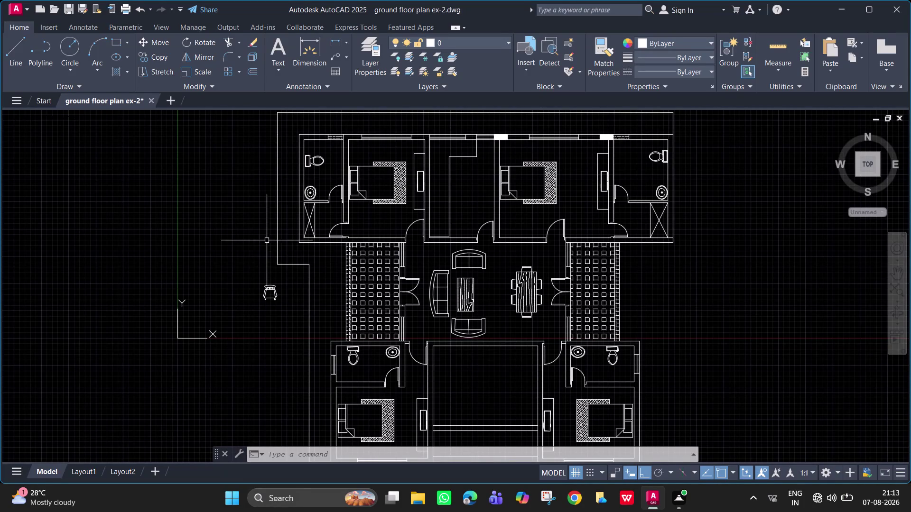
Extend the outer outline 1000 units right from its top-right corner, then down beside the bathroom.
middle_drag(595, 243, 440, 313)
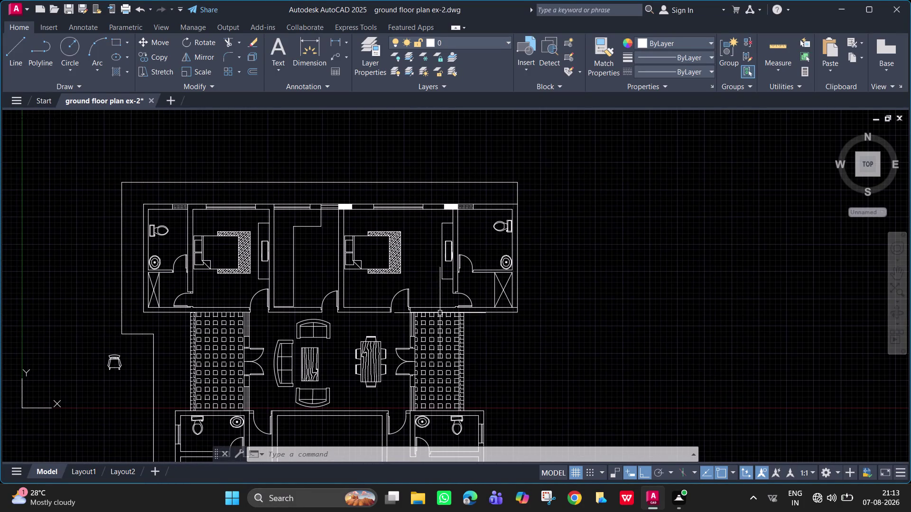
text(l)
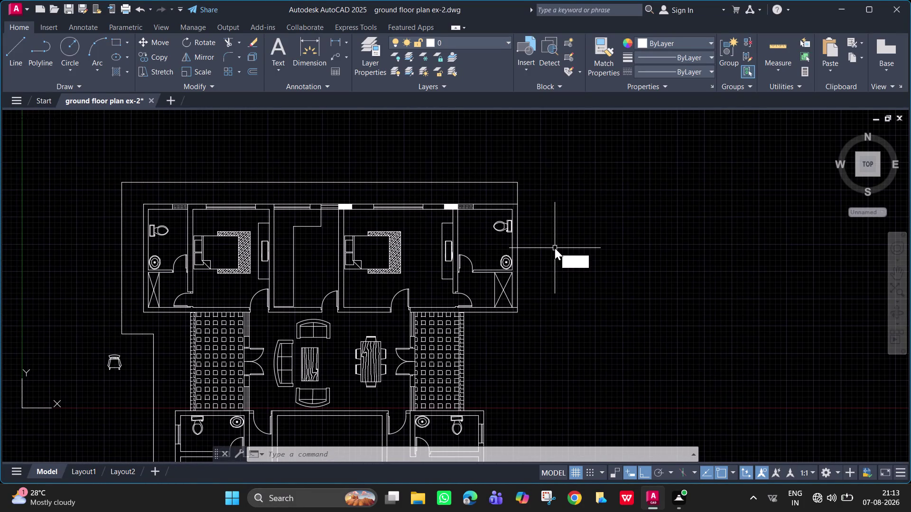
key(space)
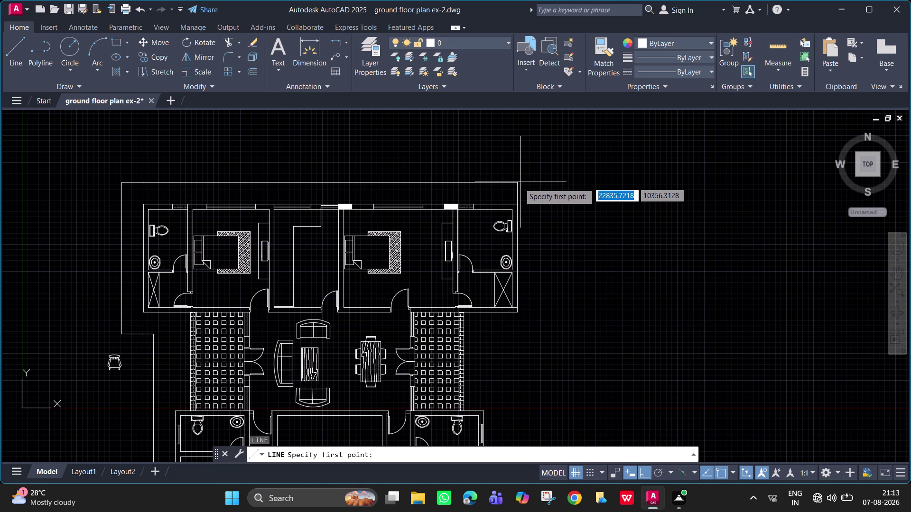
click(517, 183)
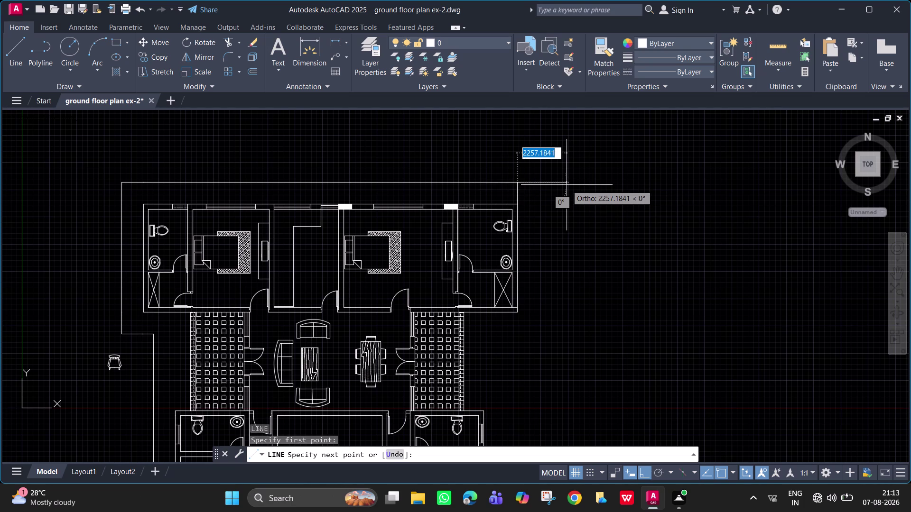
text(1000)
key(Return)
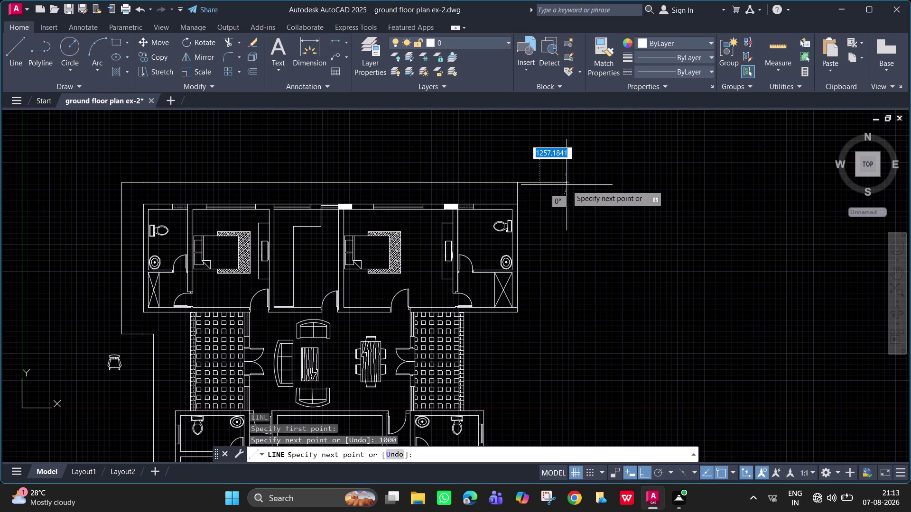
click(544, 344)
key(Escape)
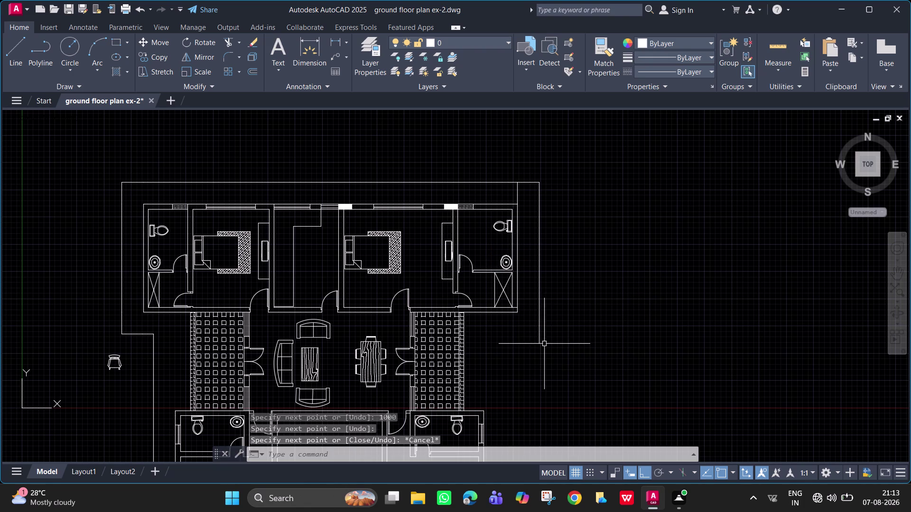
Draw a horizontal line below the right bathroom, crossing past the new vertical line.
scroll(up, 3)
middle_drag(487, 308, 449, 296)
text(l)
key(space)
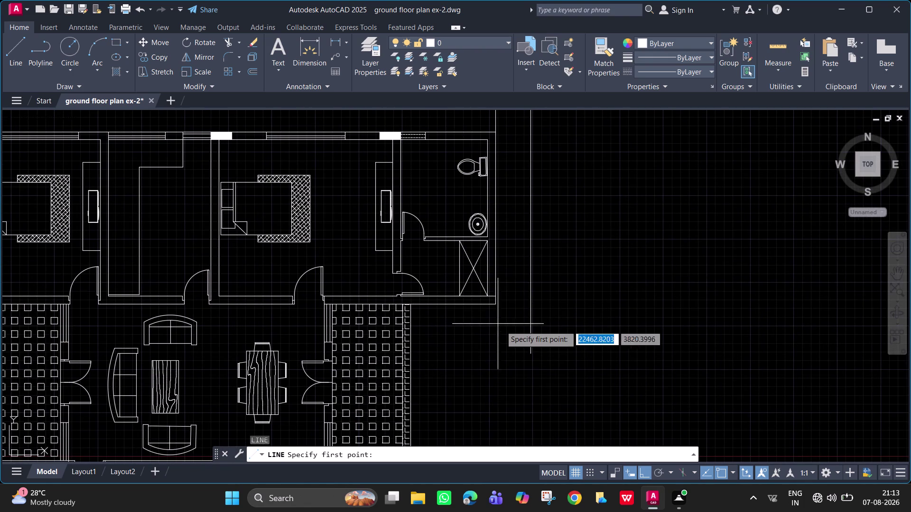
click(496, 305)
click(564, 303)
key(Escape)
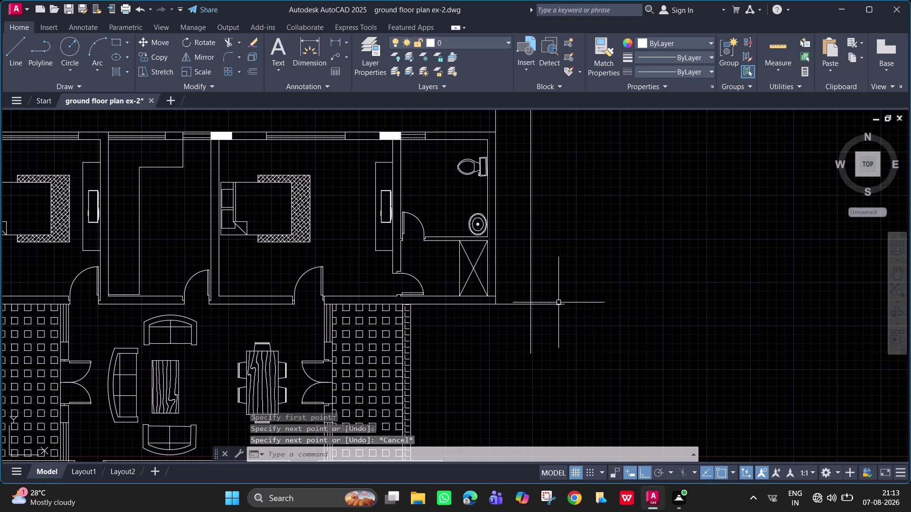
click(531, 321)
key(Escape)
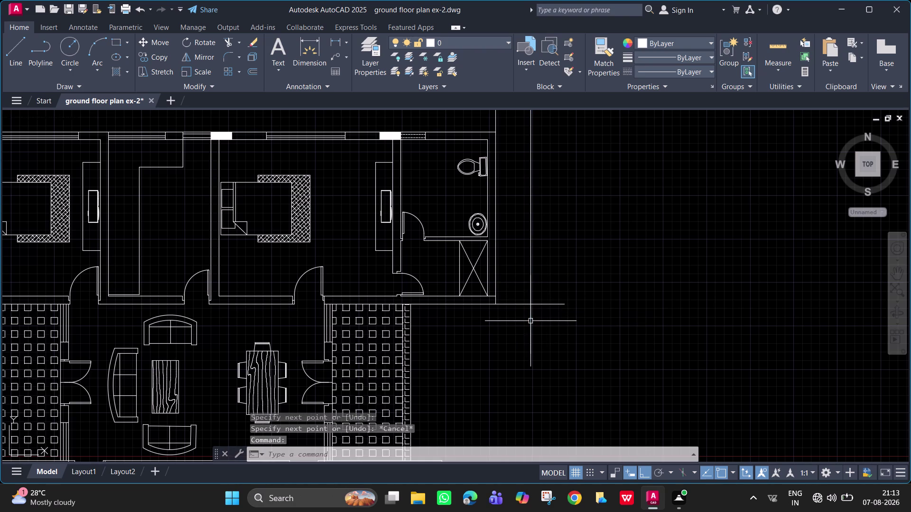
Trim away the two overhanging line pieces below the new corner.
text(trb)
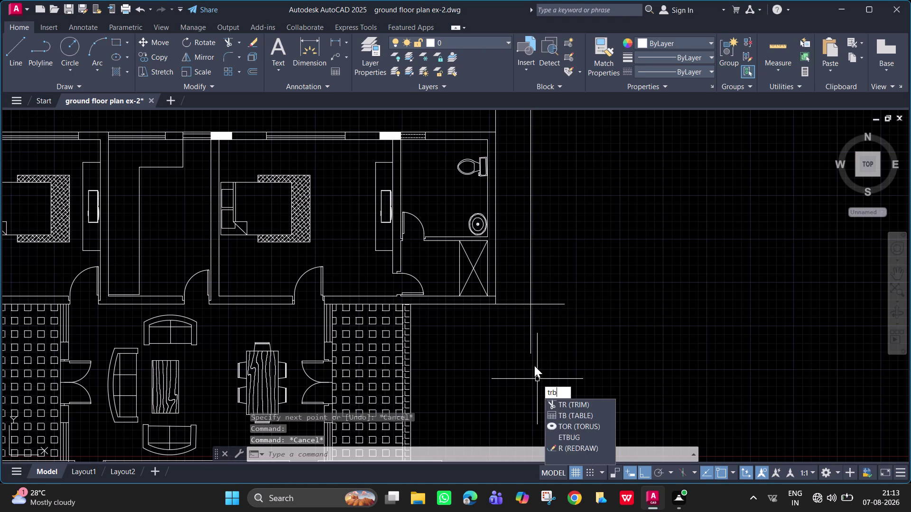
key(Escape)
key(Escape)
text(tr)
key(space)
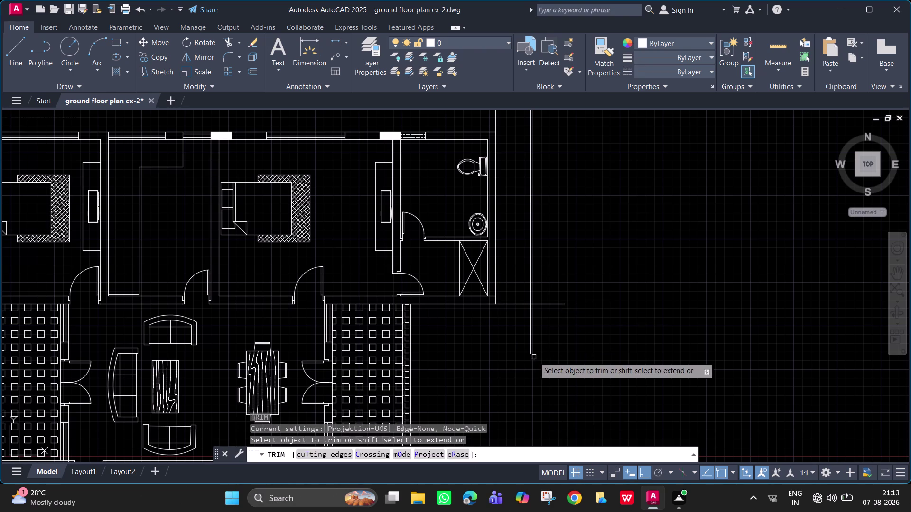
click(533, 345)
click(529, 343)
key(Escape)
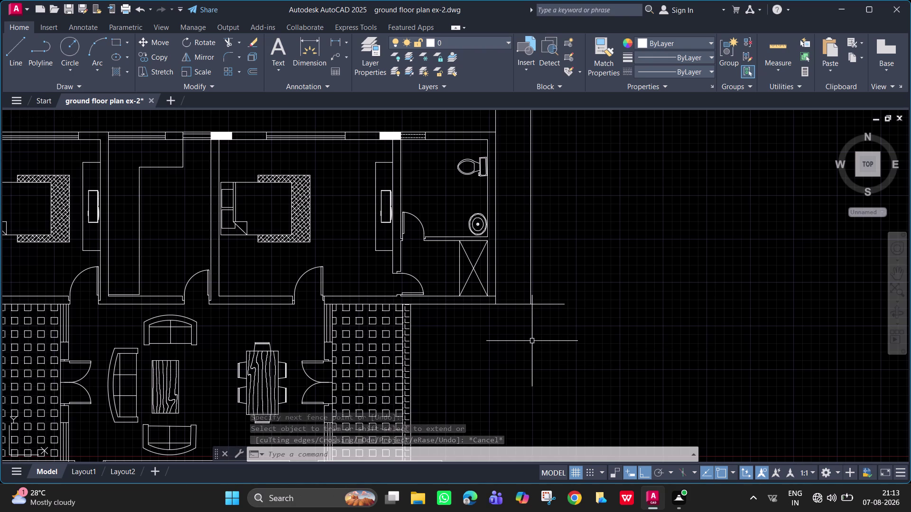
Draw a 1000-unit line straight down from the new corner endpoint.
text(l)
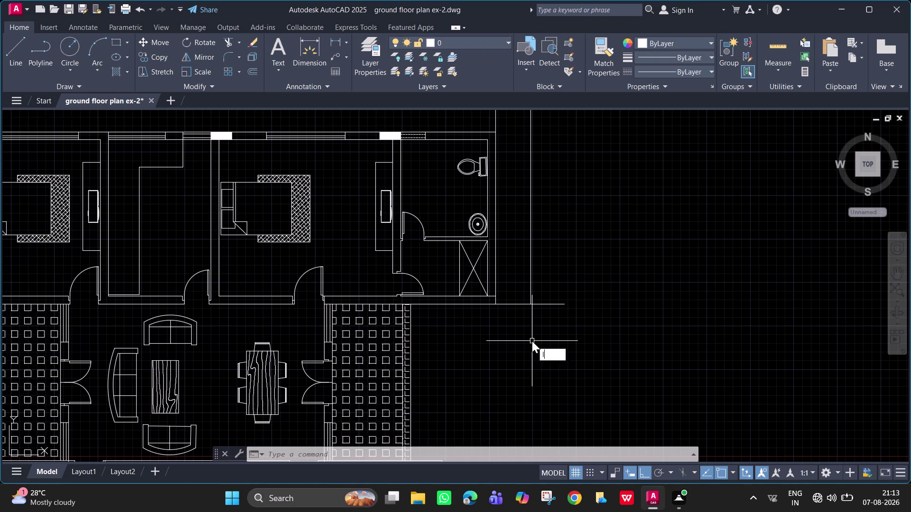
key(space)
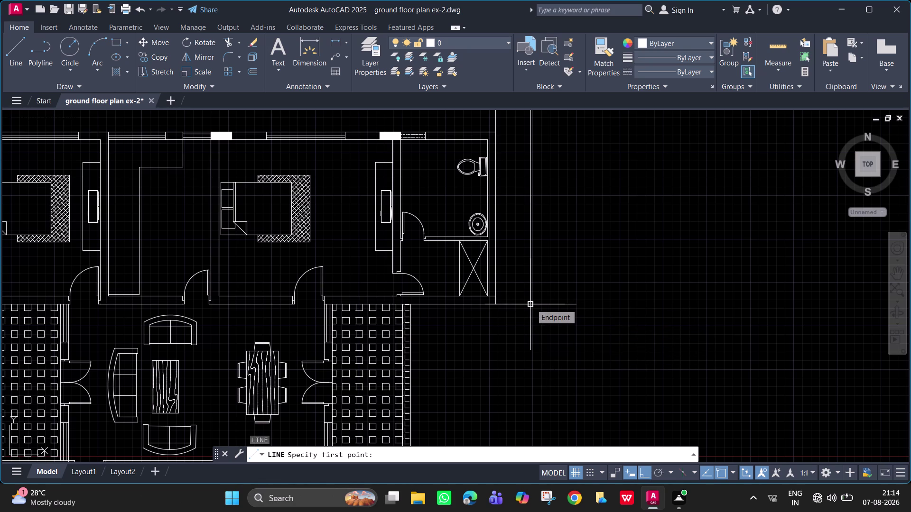
click(531, 304)
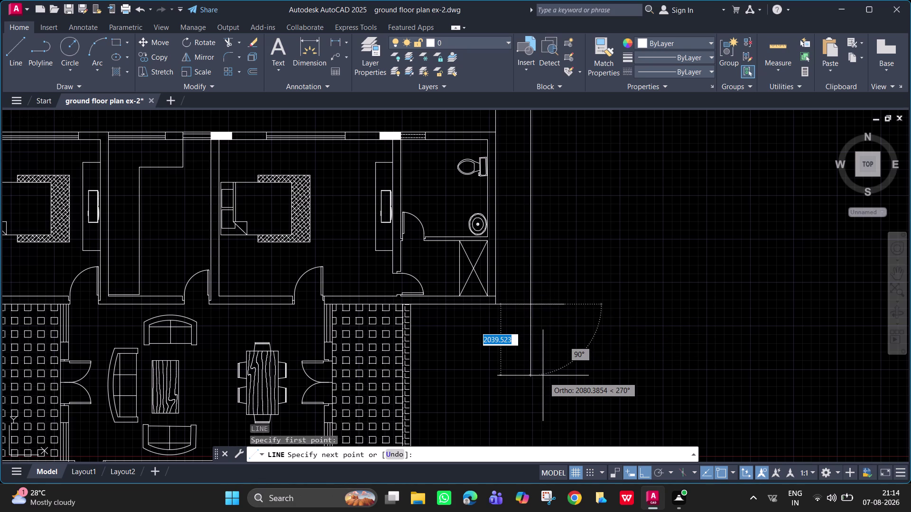
text(1000)
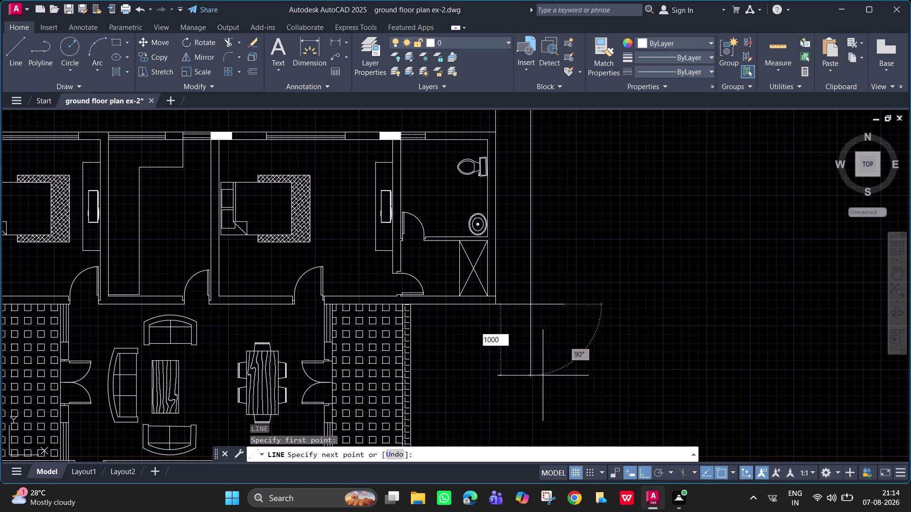
key(Return)
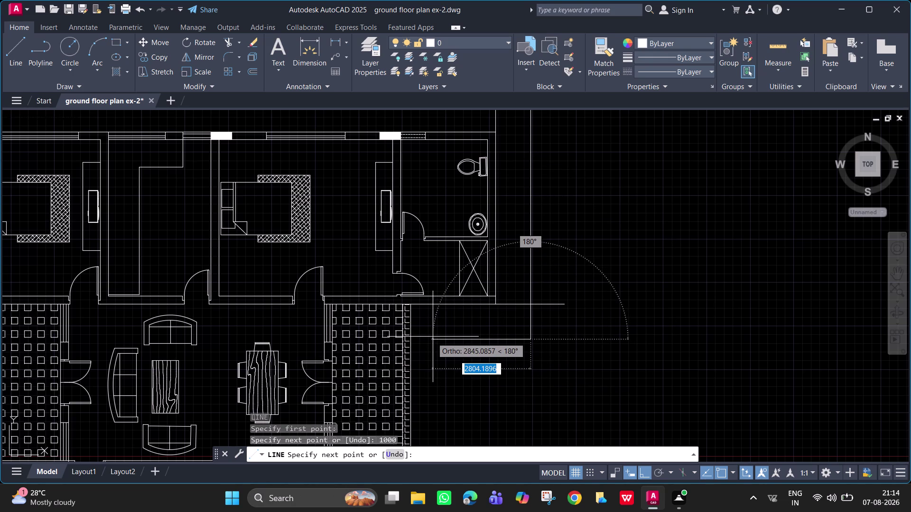
key(Escape)
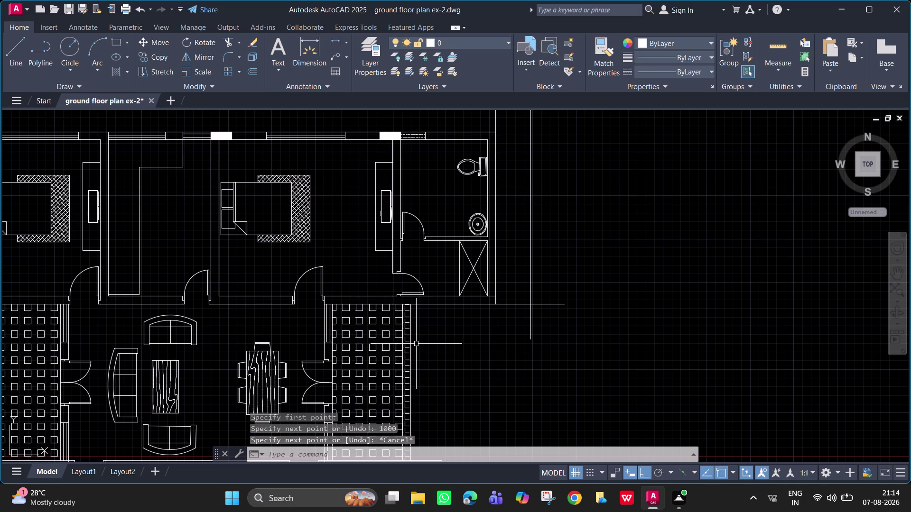
text(l)
key(space)
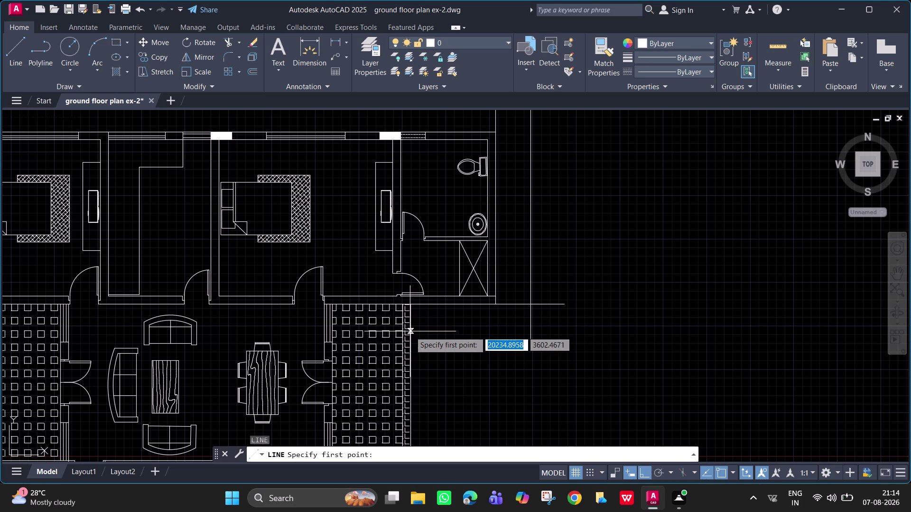
Draw a line starting 1000 units from a tracked reference point on the plan.
scroll(up, 3)
text(t)
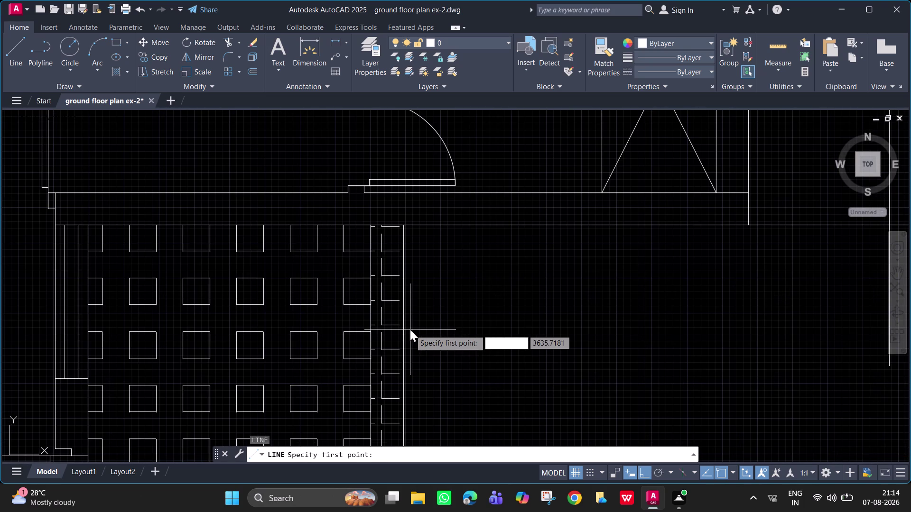
text(k)
key(Return)
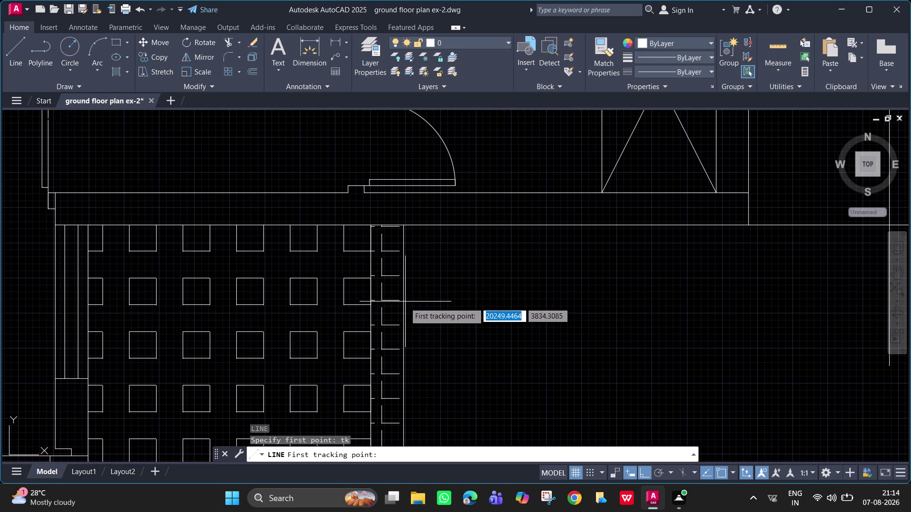
click(404, 224)
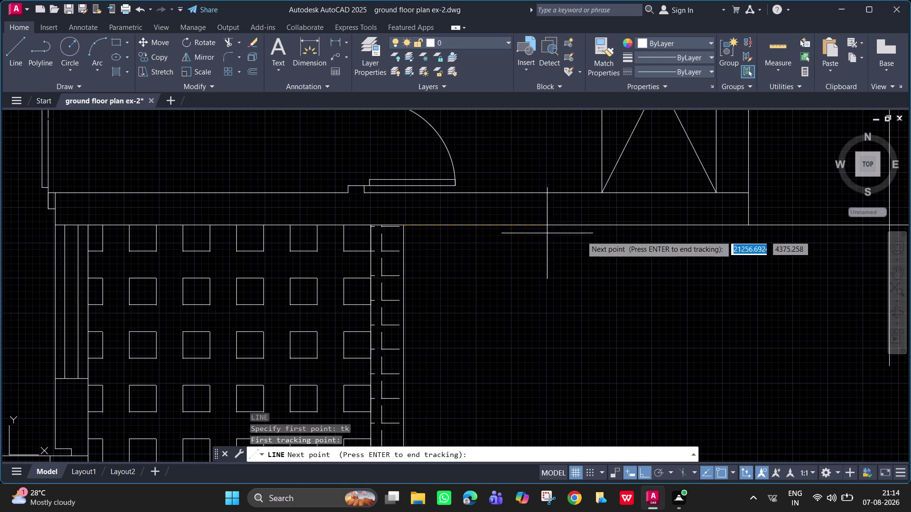
text(1000)
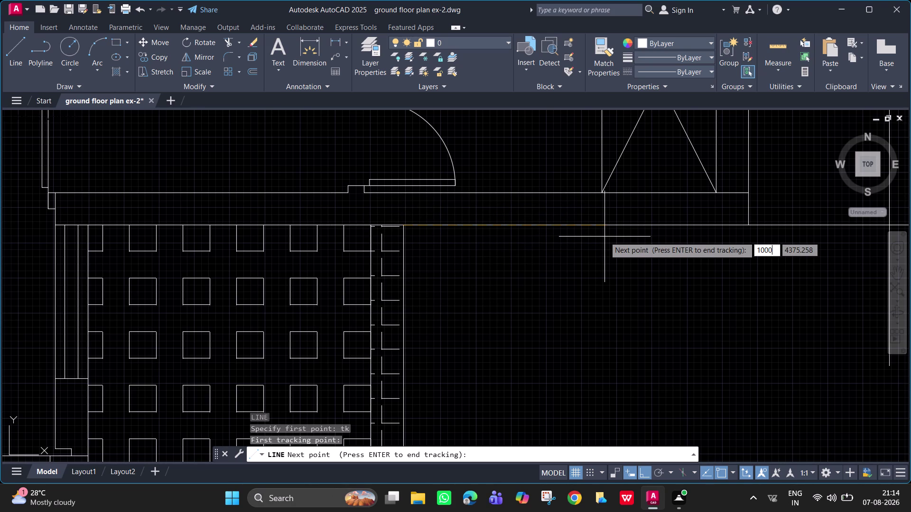
key(Return)
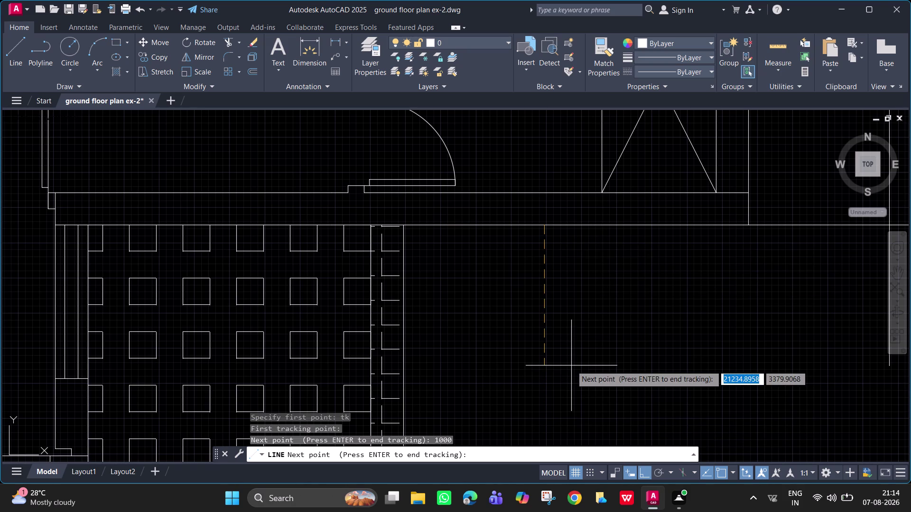
key(Return)
scroll(down, 3)
middle_drag(571, 366, 552, 112)
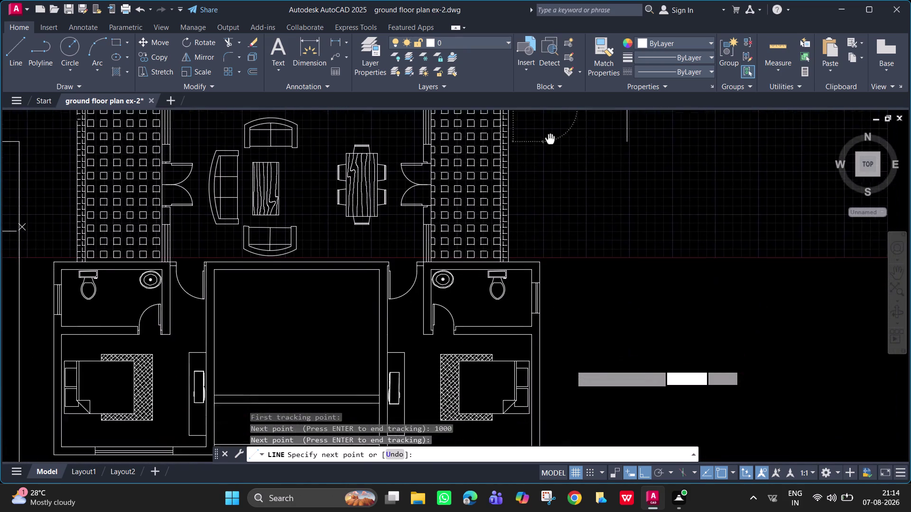
middle_drag(553, 112, 553, 103)
click(556, 217)
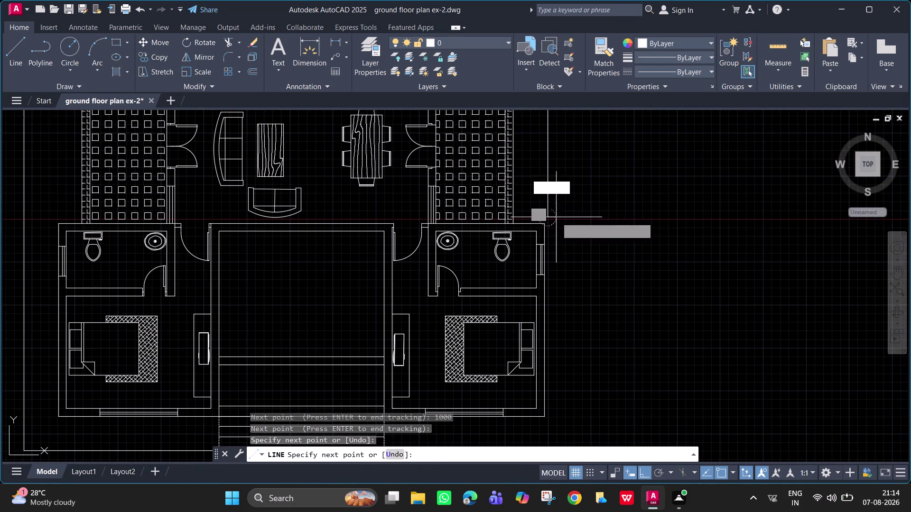
key(Escape)
Draw a line from the lower corner leftward toward the veranda.
middle_drag(576, 207, 547, 481)
middle_drag(542, 412, 509, 401)
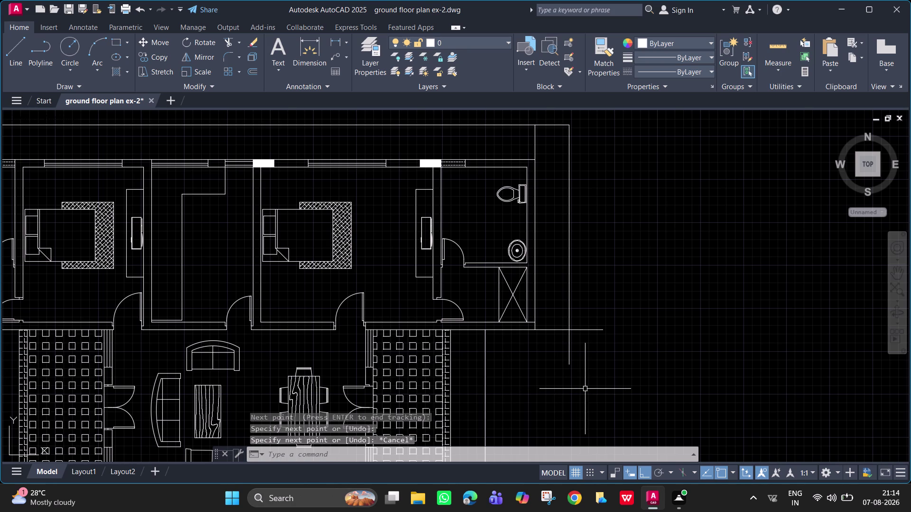
text(l)
key(space)
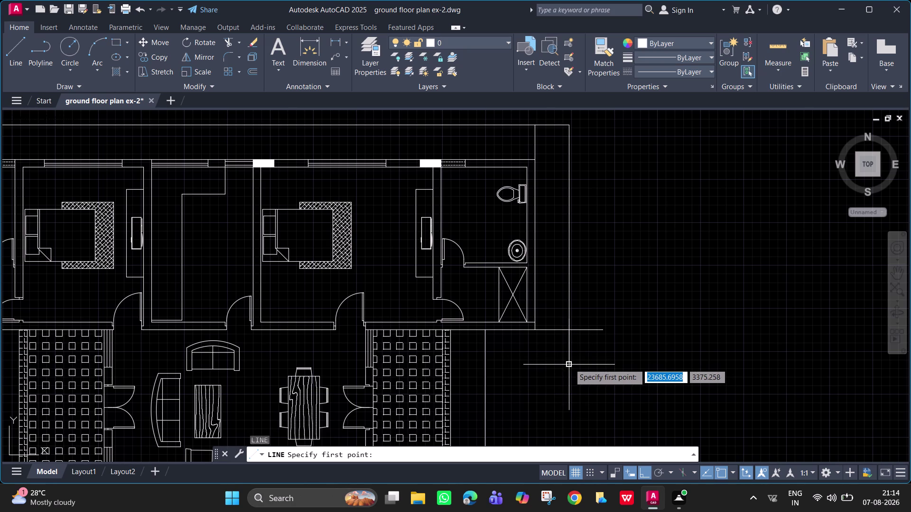
click(569, 364)
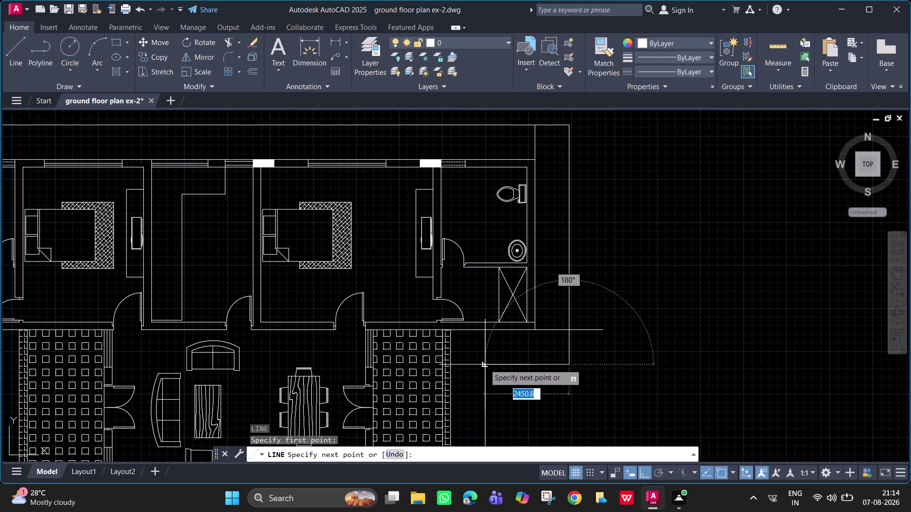
click(485, 364)
key(Escape)
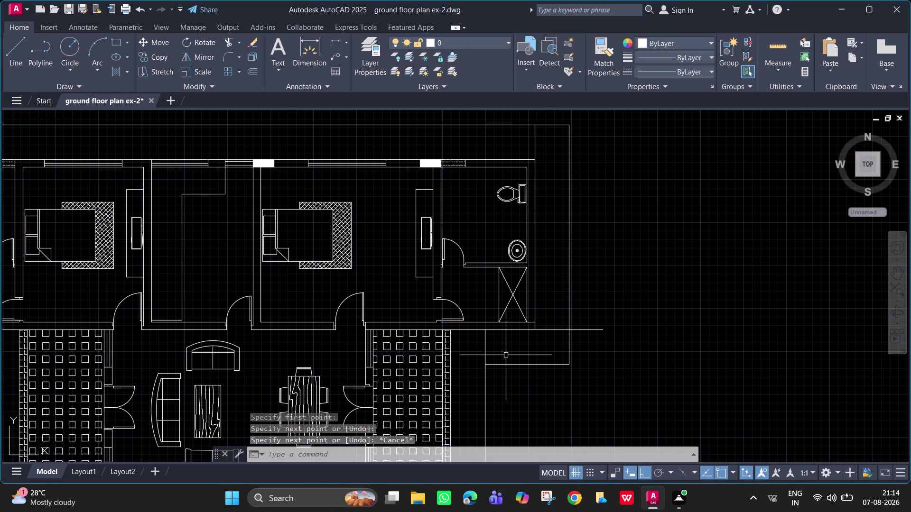
Trim the excess line piece and overhanging ends, several at once with a fence.
text(tr)
key(space)
click(486, 356)
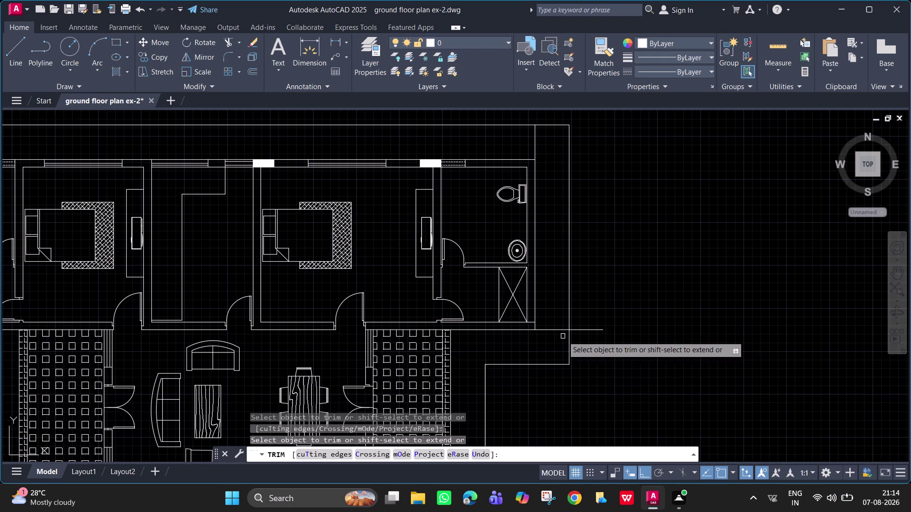
click(592, 330)
click(546, 329)
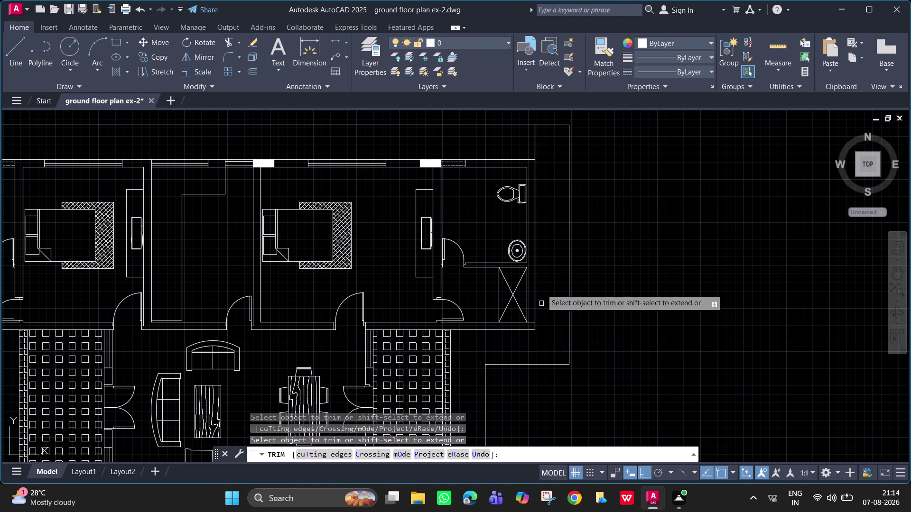
drag(539, 148, 521, 150)
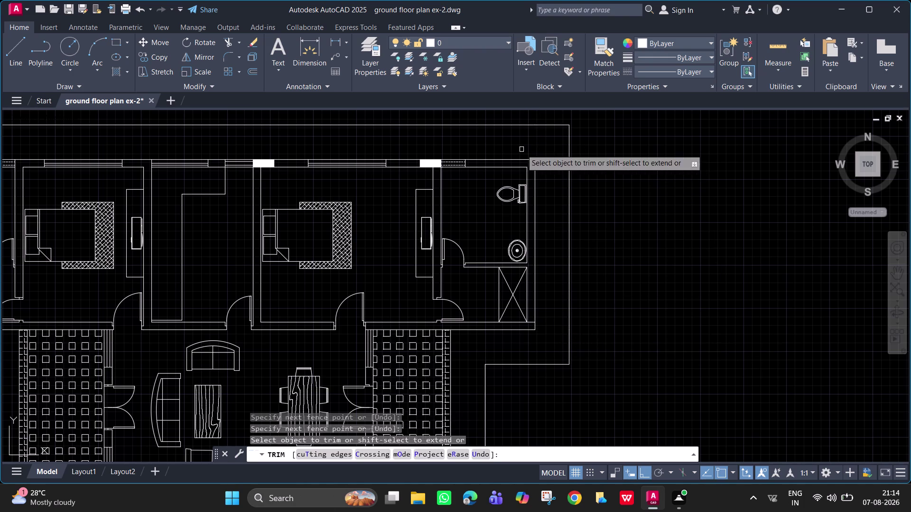
scroll(down, 3)
middle_drag(526, 343, 535, 211)
middle_drag(540, 313, 533, 254)
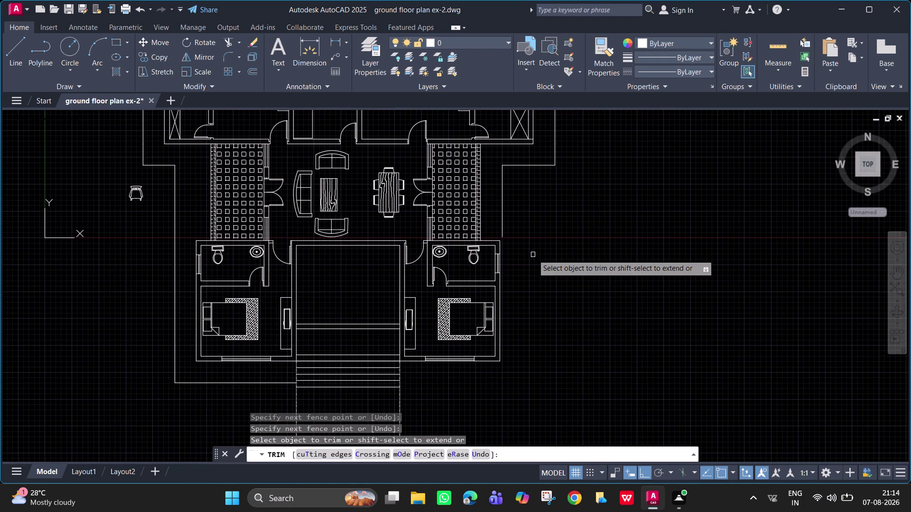
scroll(up, 3)
middle_drag(533, 255, 528, 255)
key(space)
text(l)
key(space)
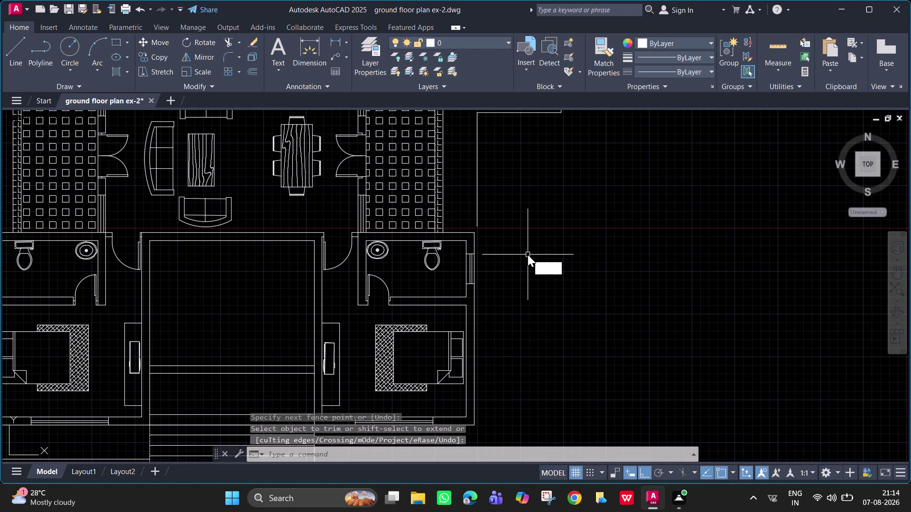
Draw a 1000-unit line right from the right wall, with a short segment rising upward.
click(476, 231)
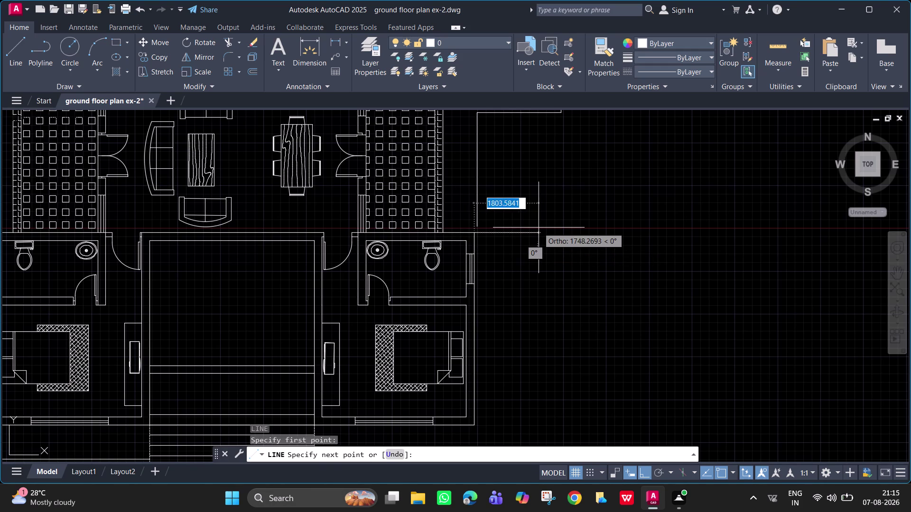
text(1000)
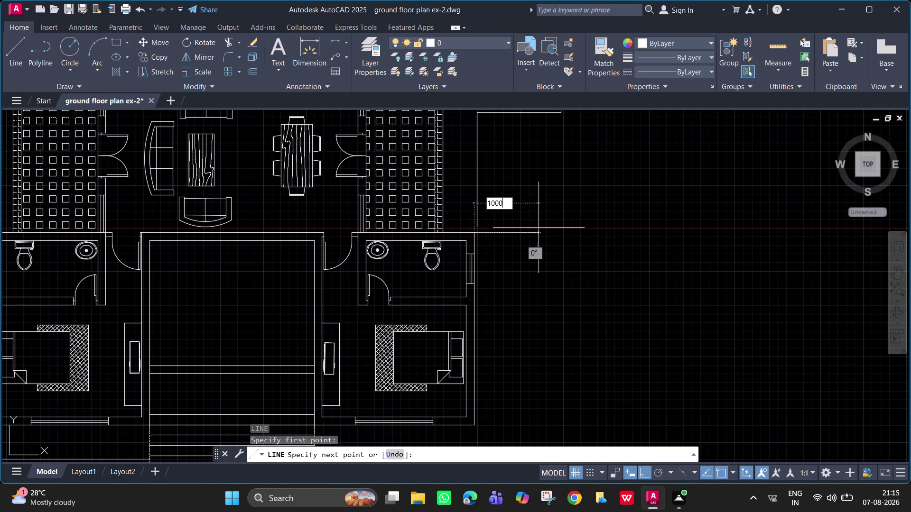
key(Return)
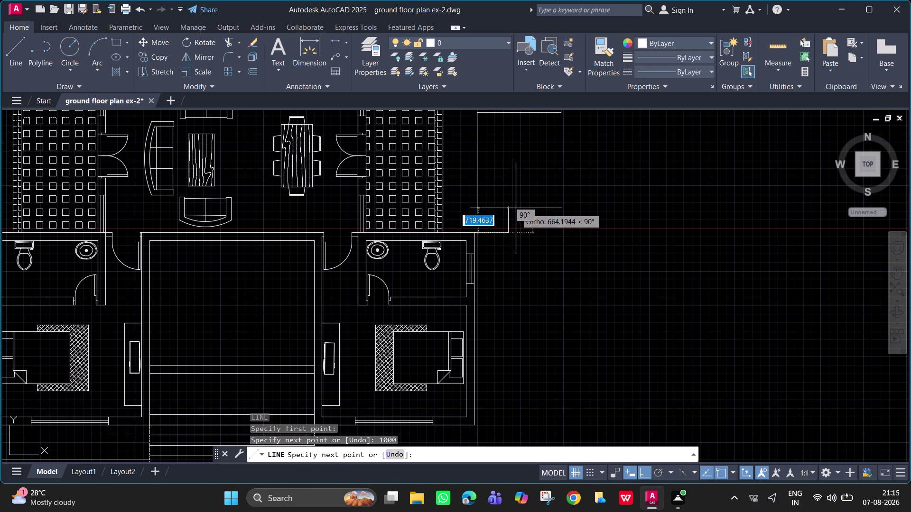
click(516, 193)
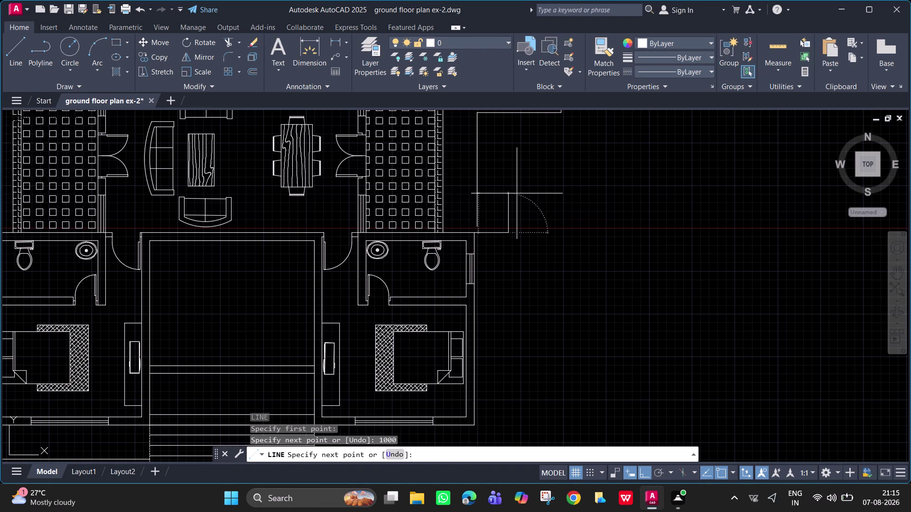
key(Escape)
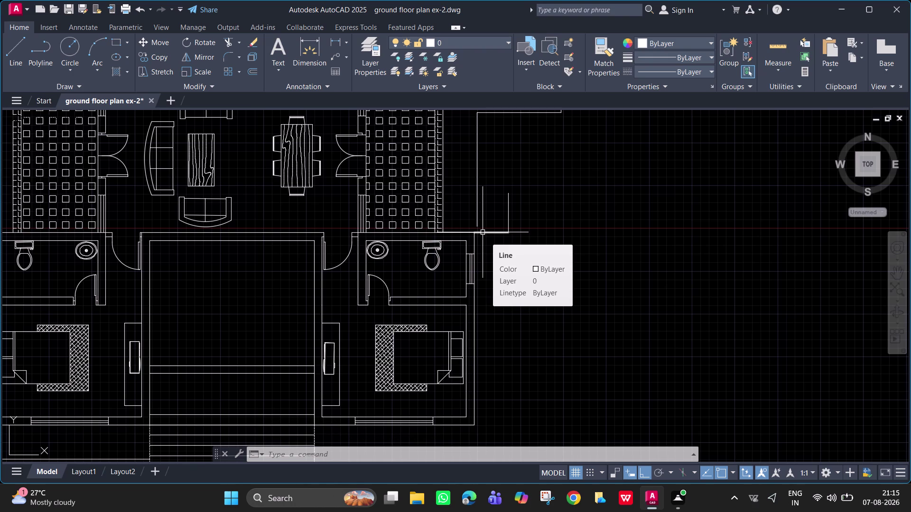
scroll(down, 3)
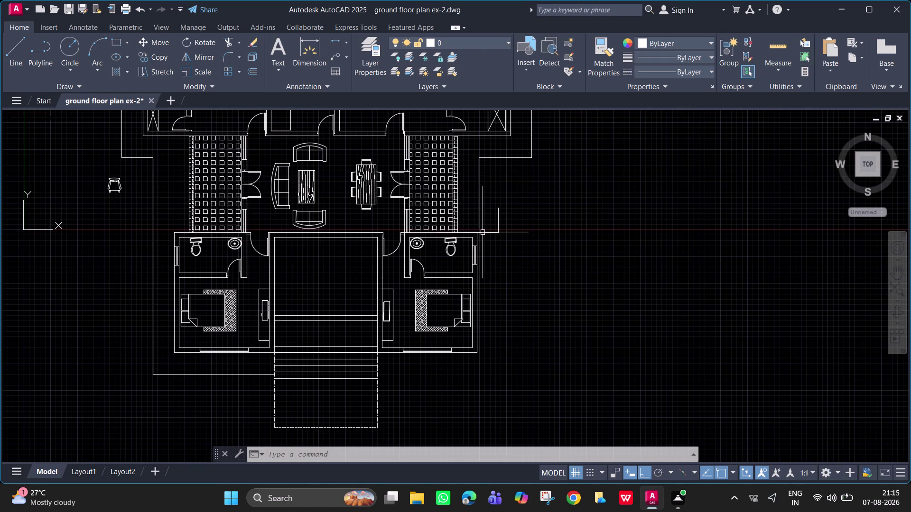
scroll(down, 3)
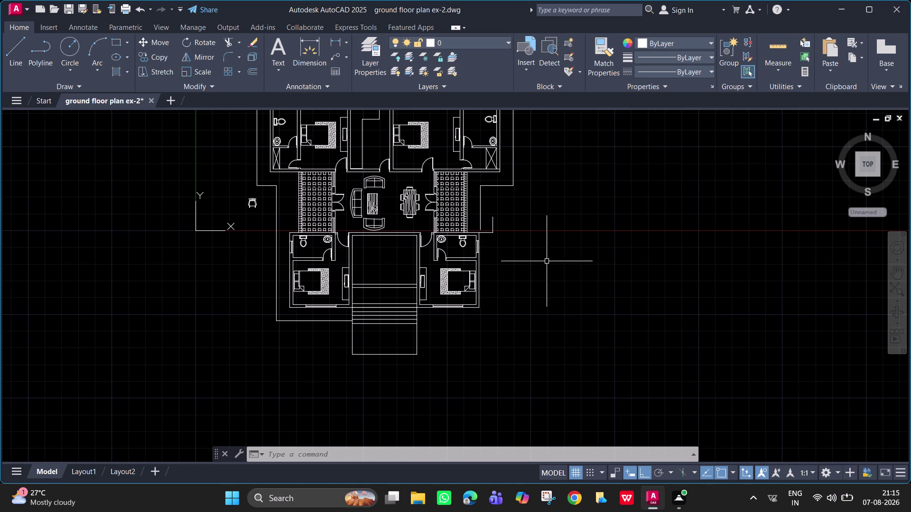
click(493, 232)
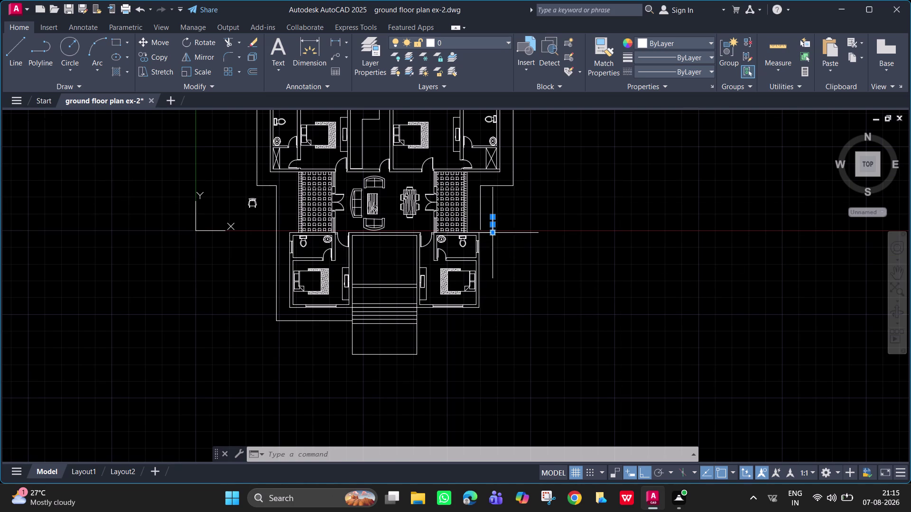
scroll(up, 3)
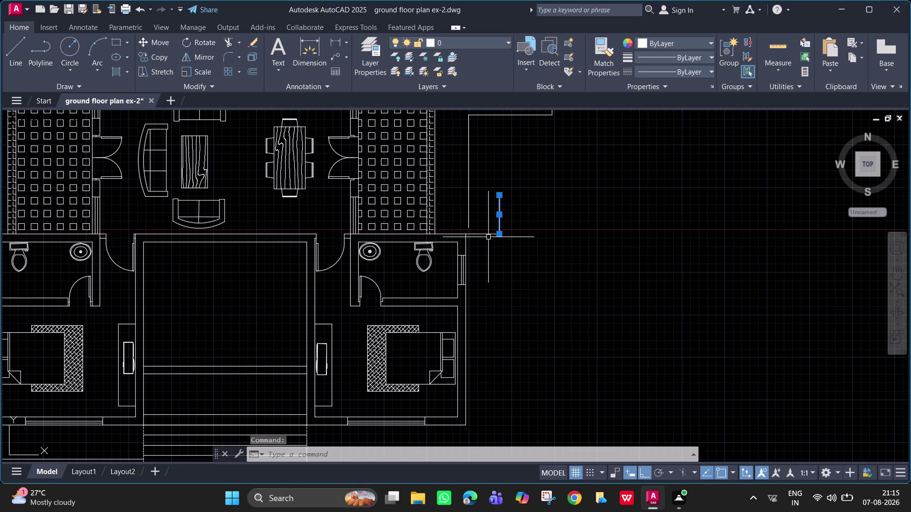
Delete the two short lines beside the right wall.
click(483, 234)
key(Delete)
scroll(down, 3)
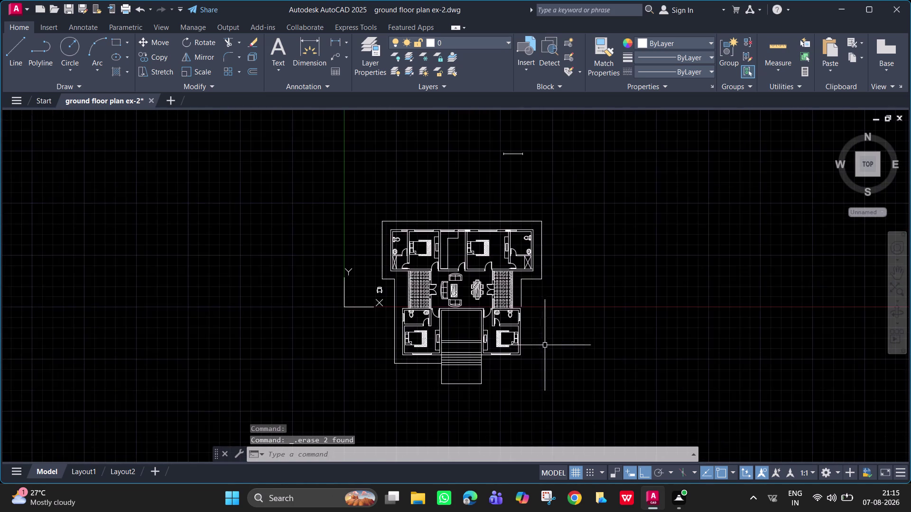
scroll(up, 3)
middle_drag(516, 319, 448, 265)
scroll(up, 3)
middle_drag(470, 300, 466, 269)
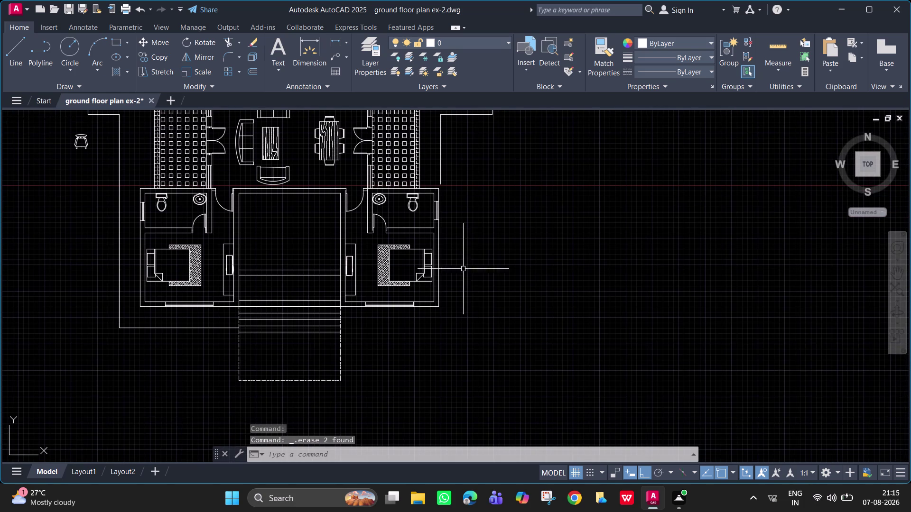
Draw a horizontal line starting 1000 units below the stair corner, extending past the right wing.
text(l)
key(space)
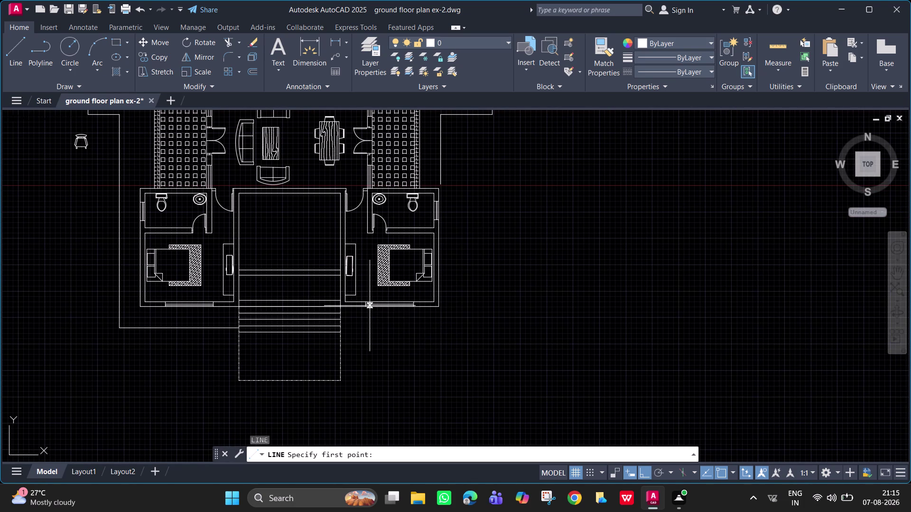
text(tk)
key(Return)
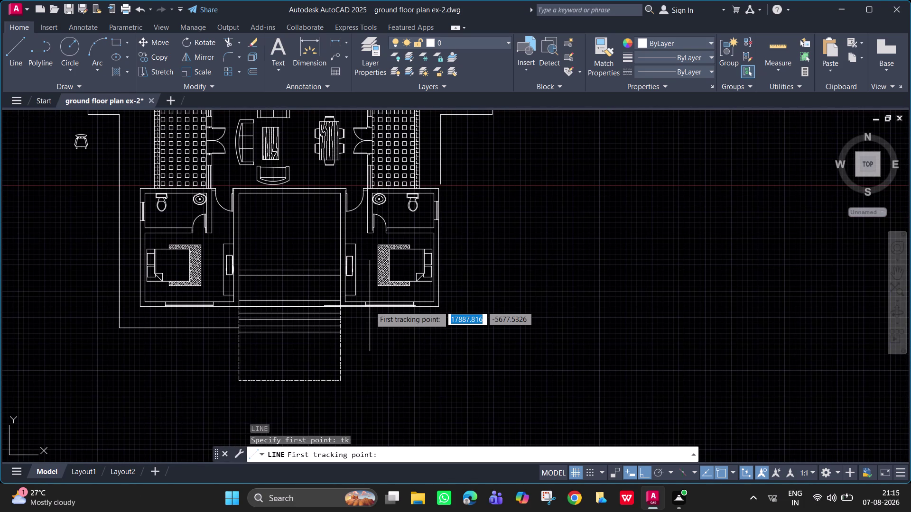
scroll(up, 3)
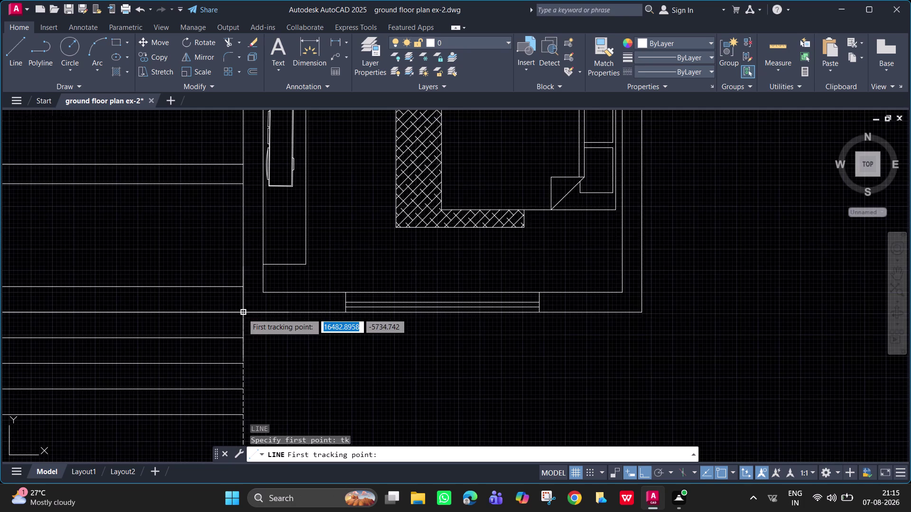
click(243, 314)
middle_drag(231, 393, 225, 290)
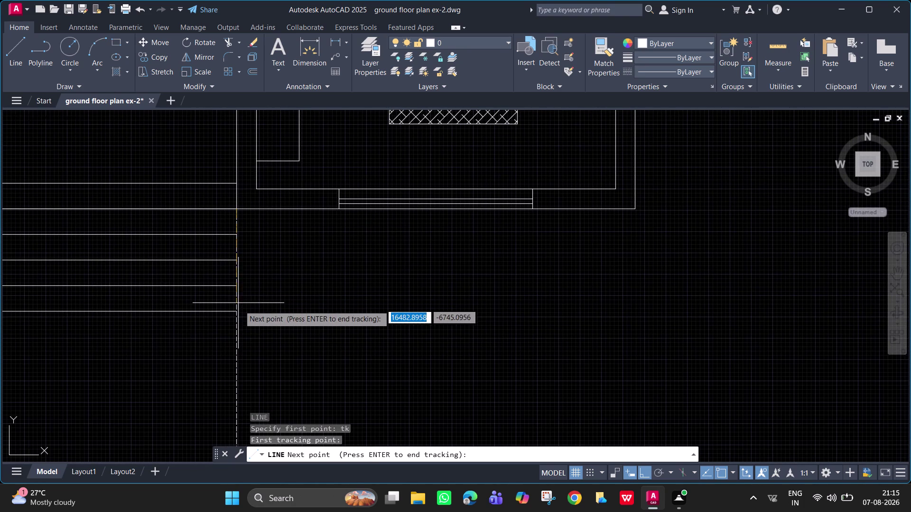
text(1000)
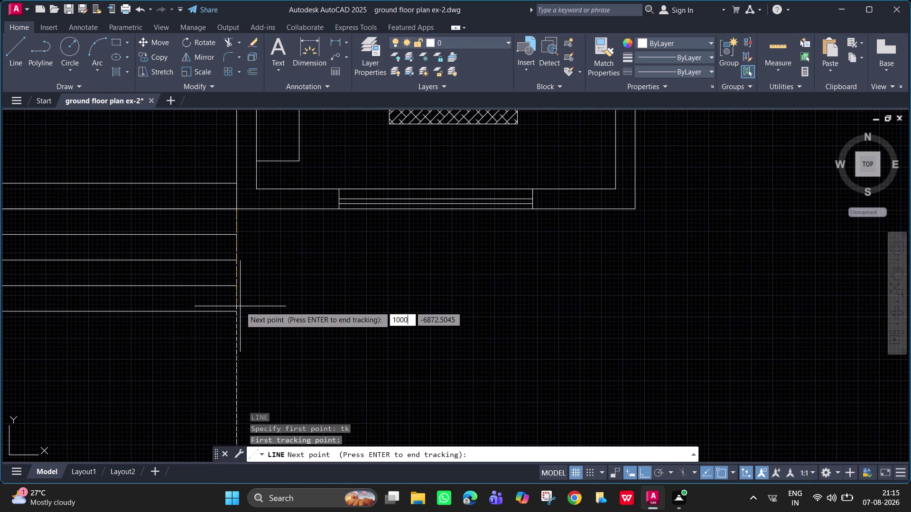
key(Return)
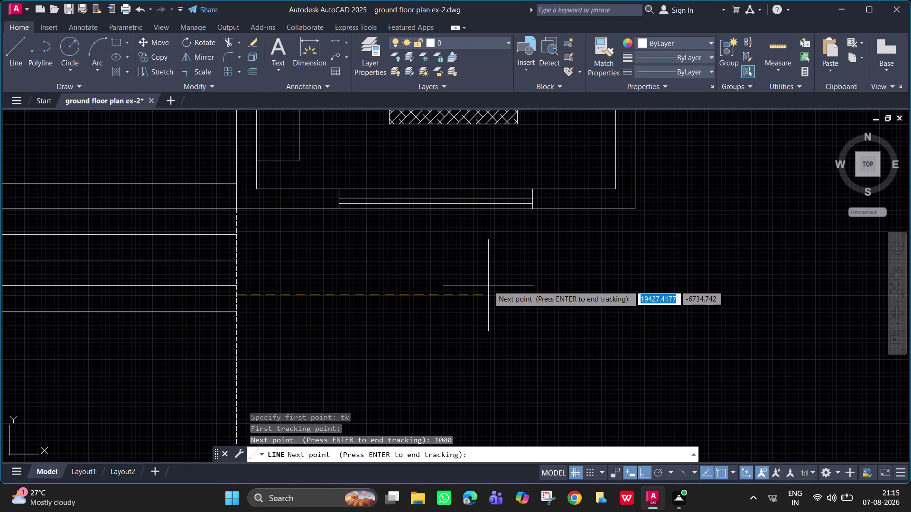
key(Return)
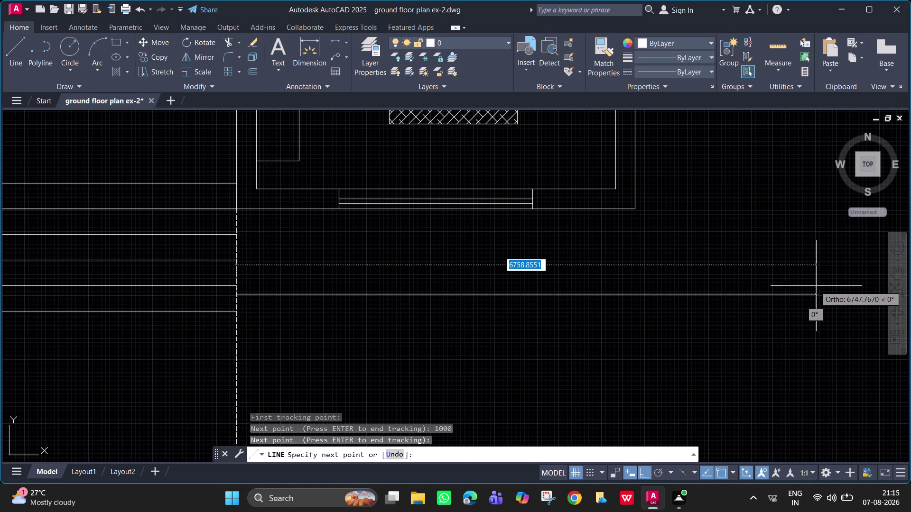
scroll(down, 3)
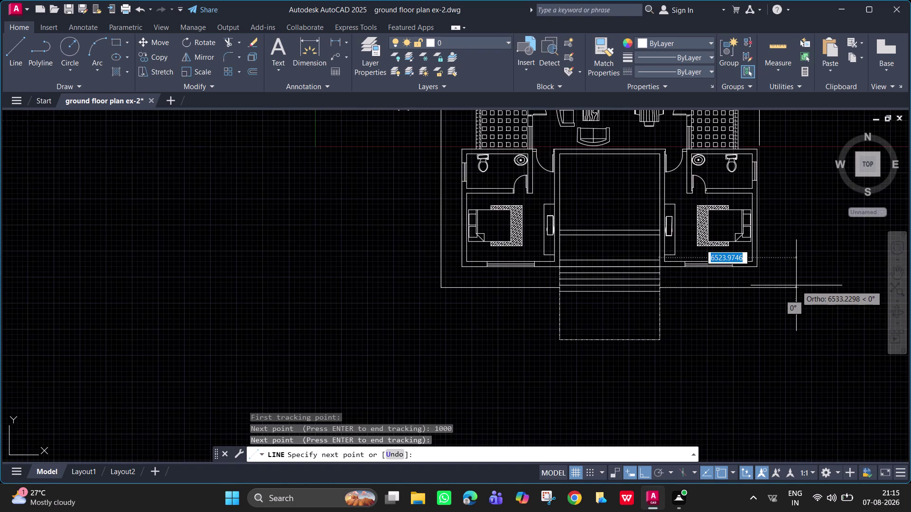
scroll(up, 3)
middle_drag(796, 286, 605, 285)
drag(615, 284, 619, 285)
key(Escape)
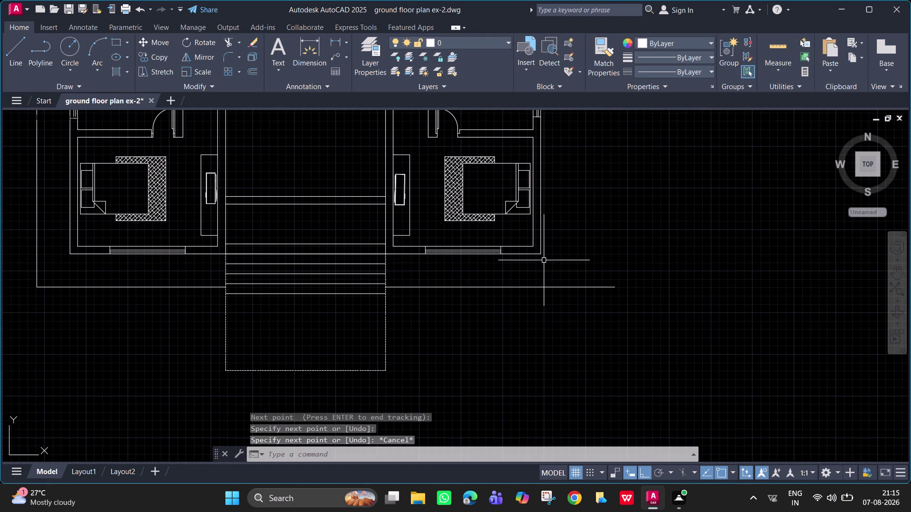
Draw a 1000-unit line from the right wing's corner, turning downward.
text(l)
key(space)
click(542, 254)
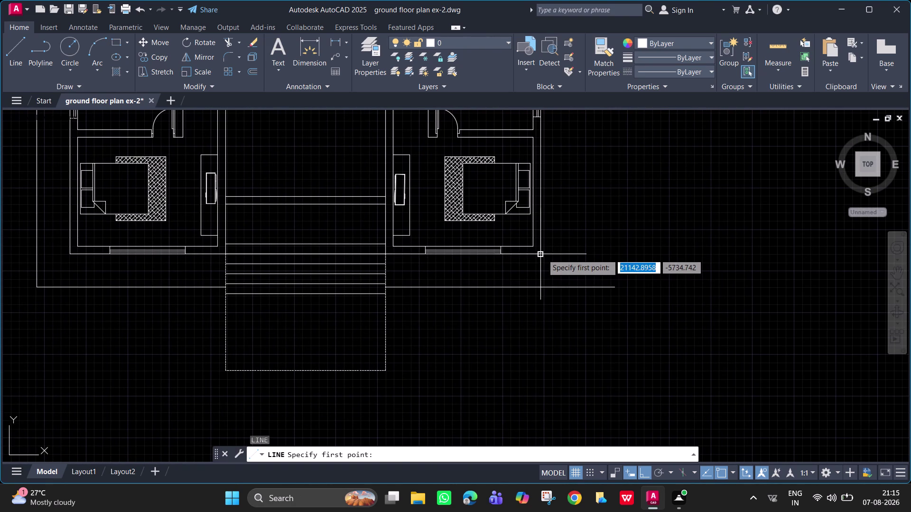
text(1000)
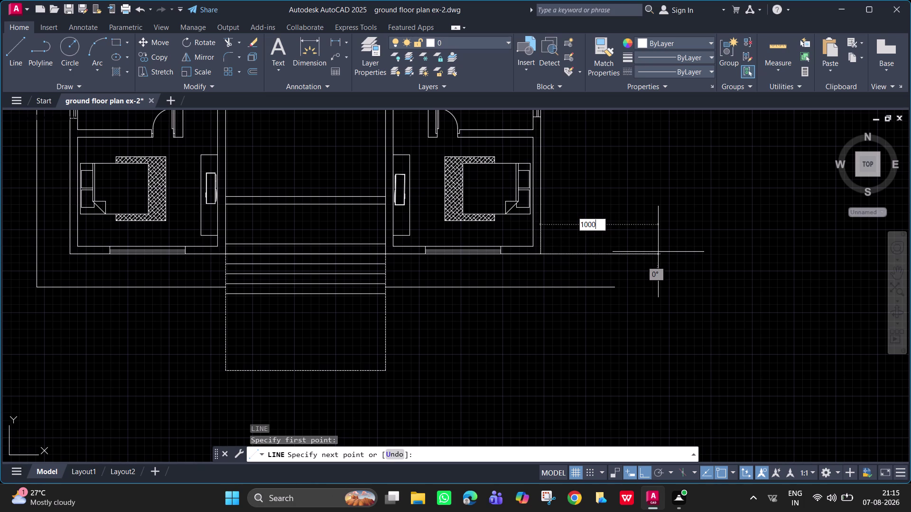
key(Return)
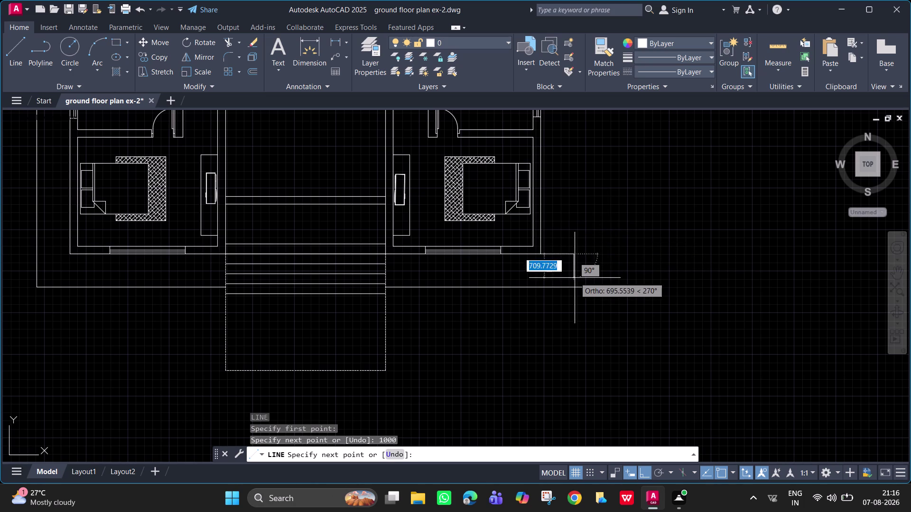
click(574, 287)
key(space)
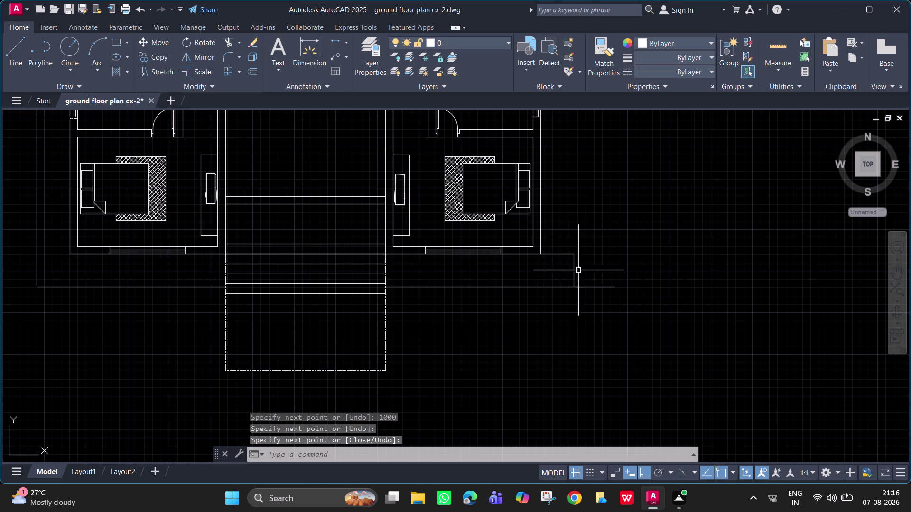
middle_drag(571, 247, 521, 341)
middle_drag(530, 284, 527, 330)
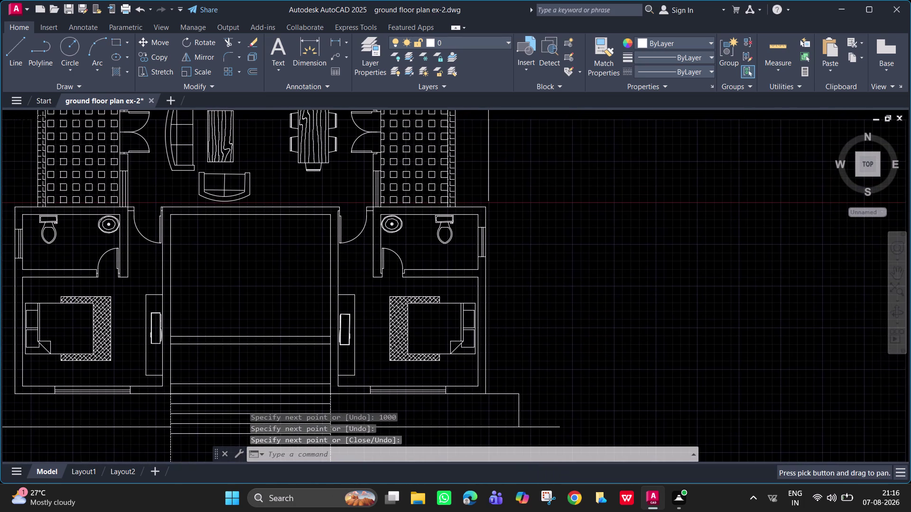
scroll(down, 3)
middle_drag(526, 329, 504, 330)
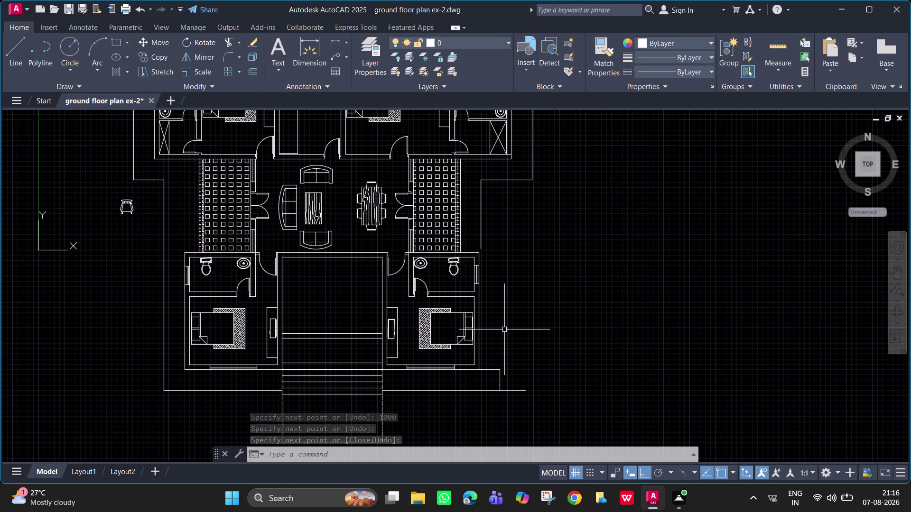
Trim two overhanging line ends on the lower plan.
text(tr)
key(space)
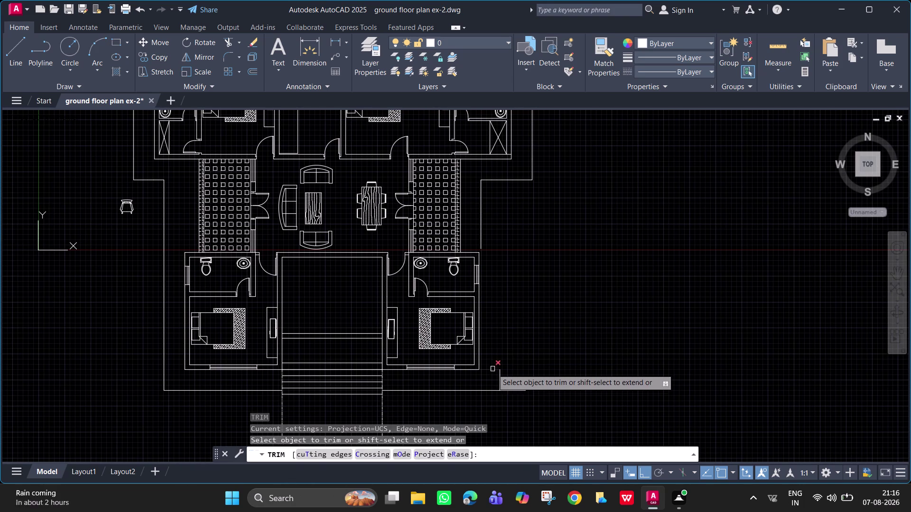
click(492, 371)
click(515, 391)
key(Escape)
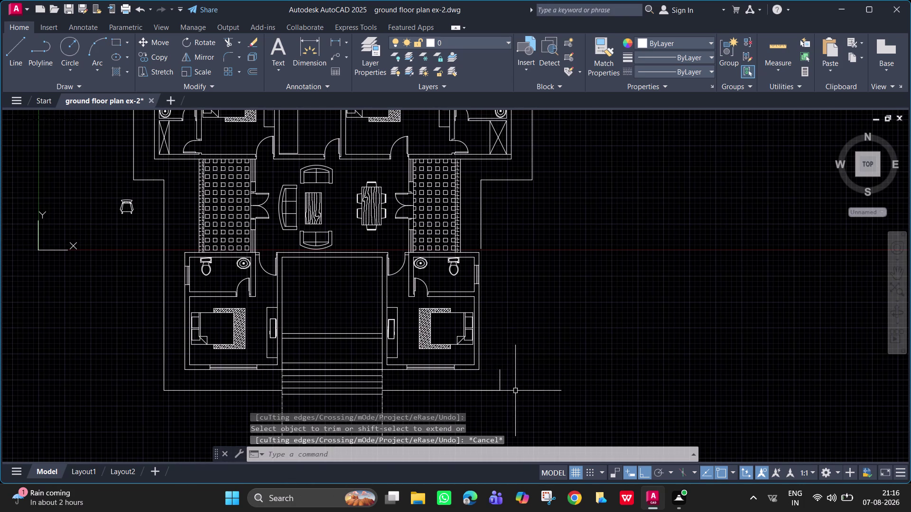
Extend a lower outline line to its boundary.
text(ex)
key(space)
click(498, 378)
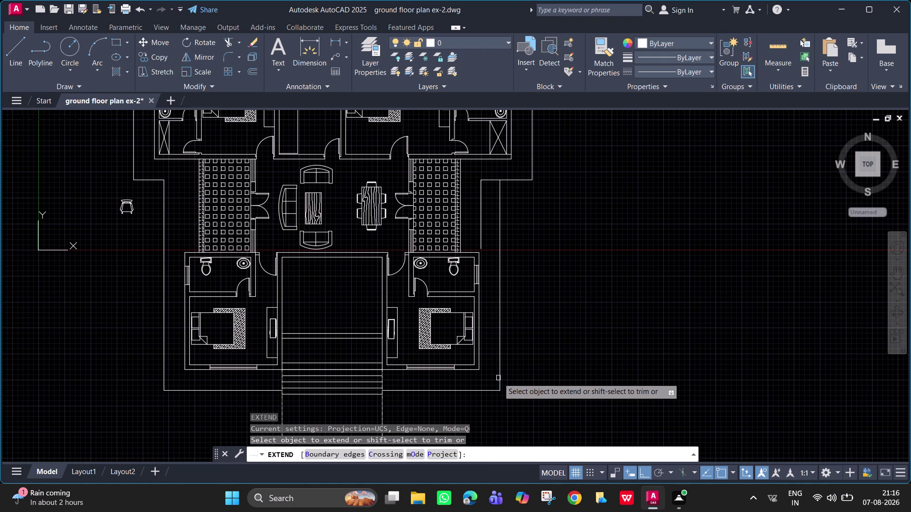
key(Escape)
middle_drag(483, 201, 488, 263)
scroll(up, 3)
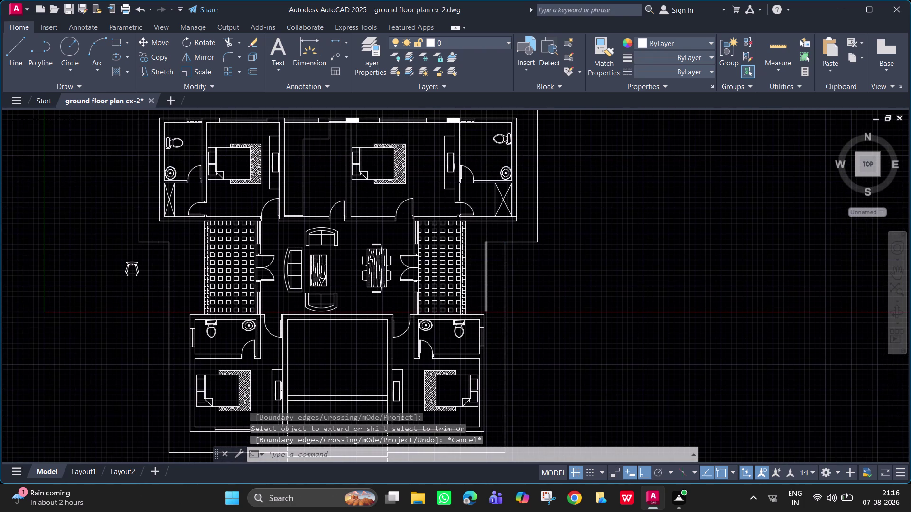
Trim the remaining excess outline segments on the right side.
text(tr)
key(space)
click(489, 228)
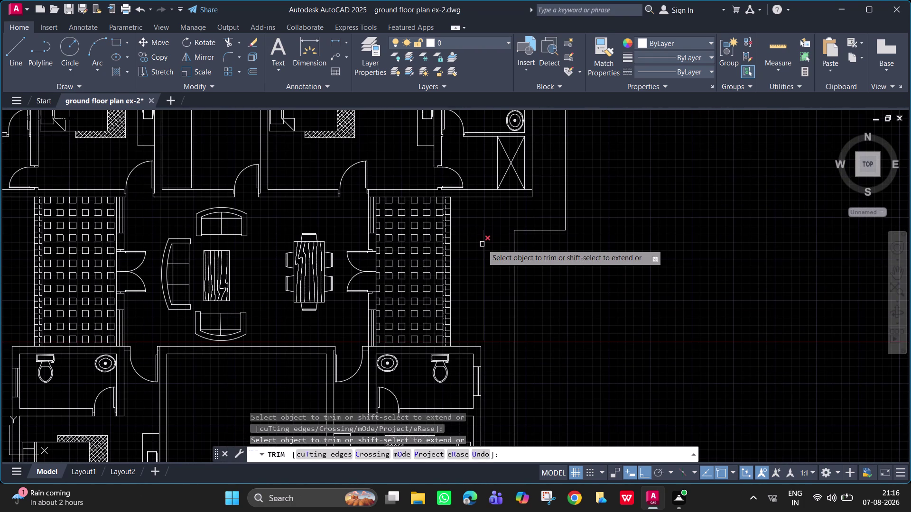
click(482, 245)
scroll(down, 3)
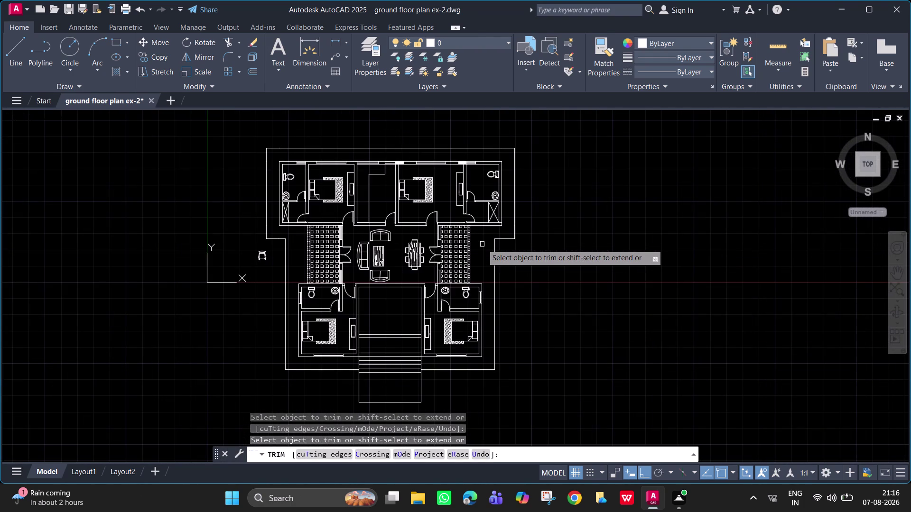
key(Escape)
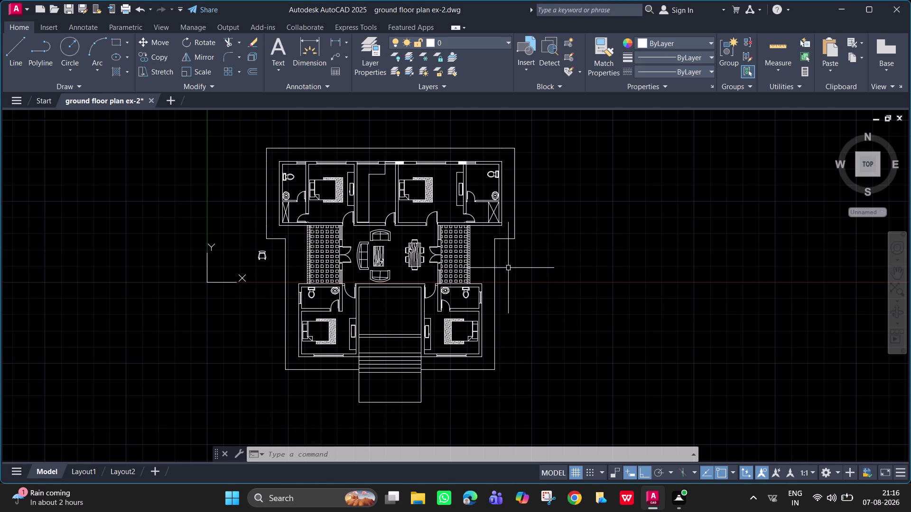
Draw a line 700 units right from the right bathroom wall corner.
middle_drag(494, 305, 486, 279)
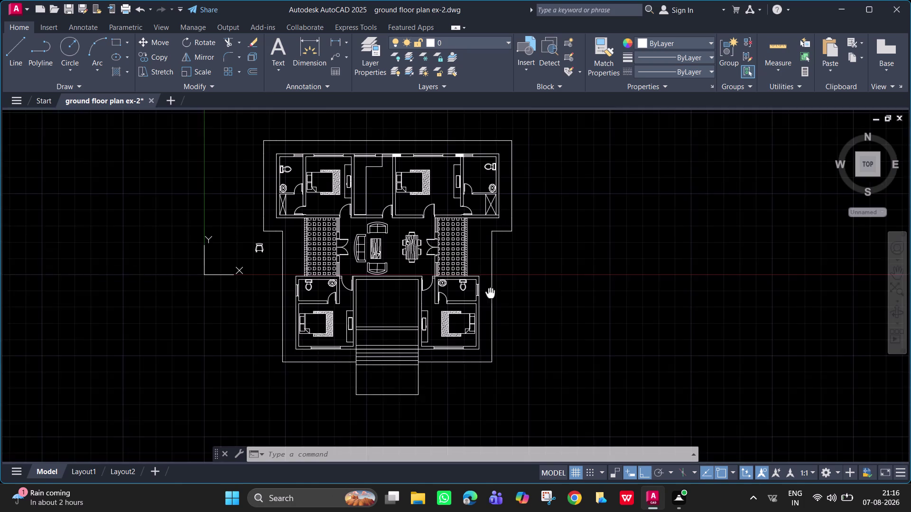
middle_drag(486, 279, 497, 284)
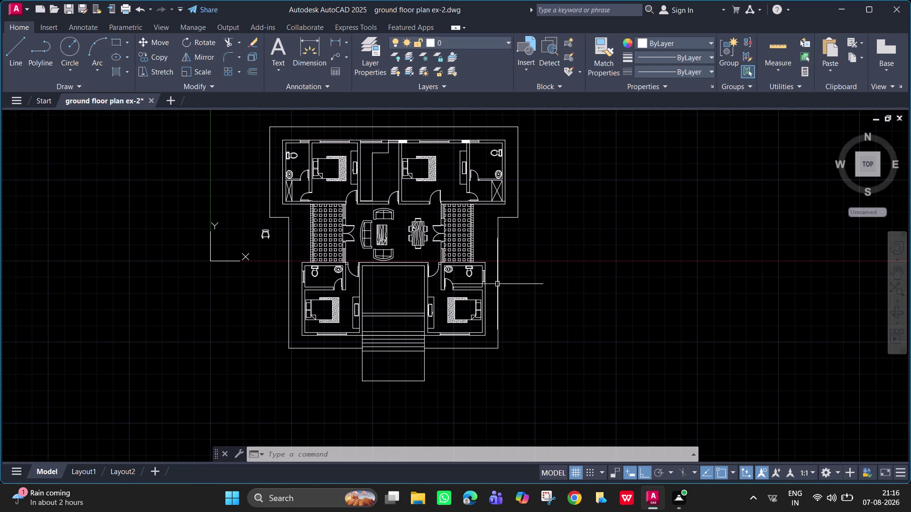
scroll(up, 3)
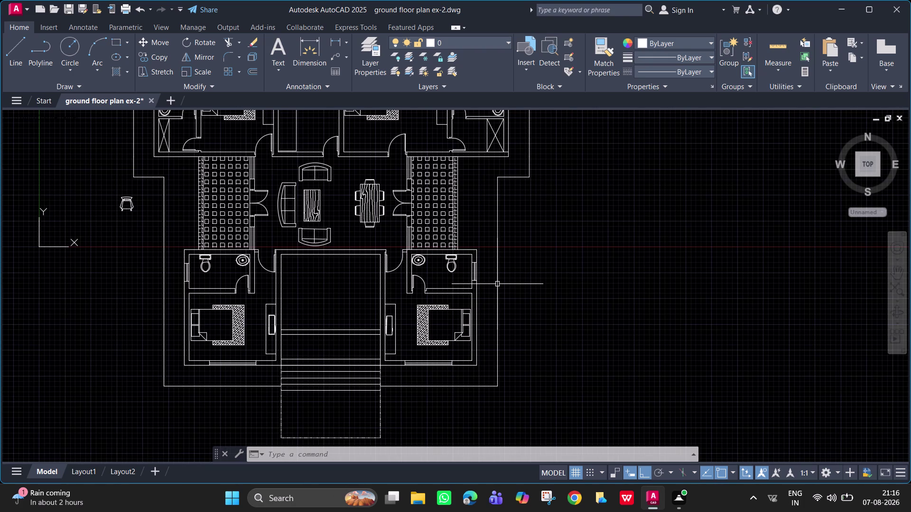
scroll(up, 3)
middle_drag(495, 286, 479, 289)
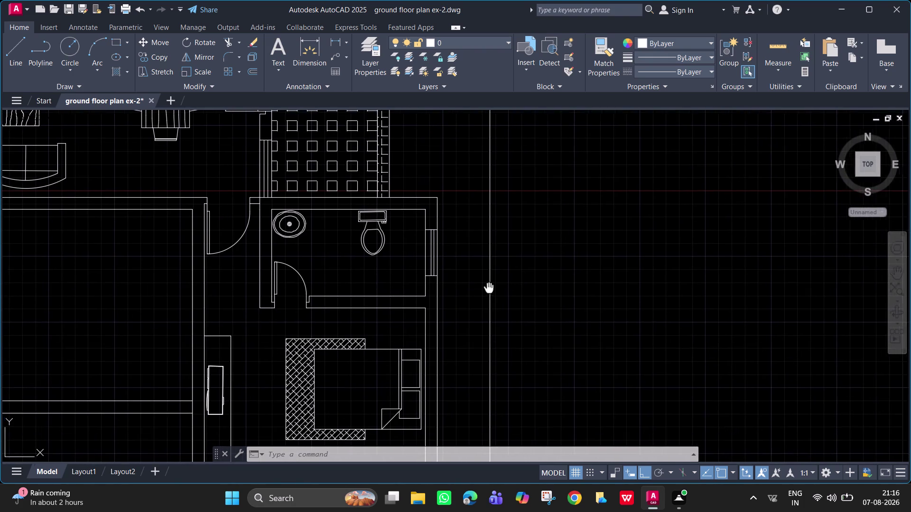
middle_drag(480, 289, 477, 290)
text(l)
key(space)
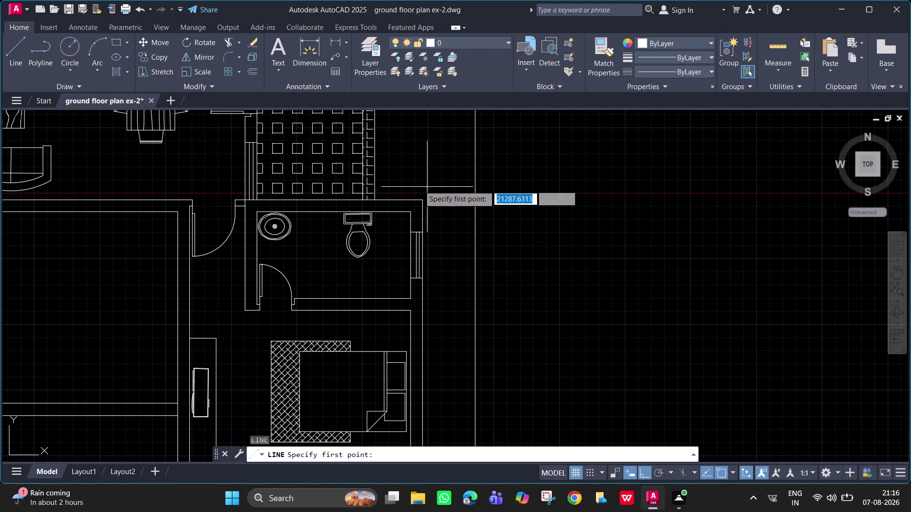
click(421, 198)
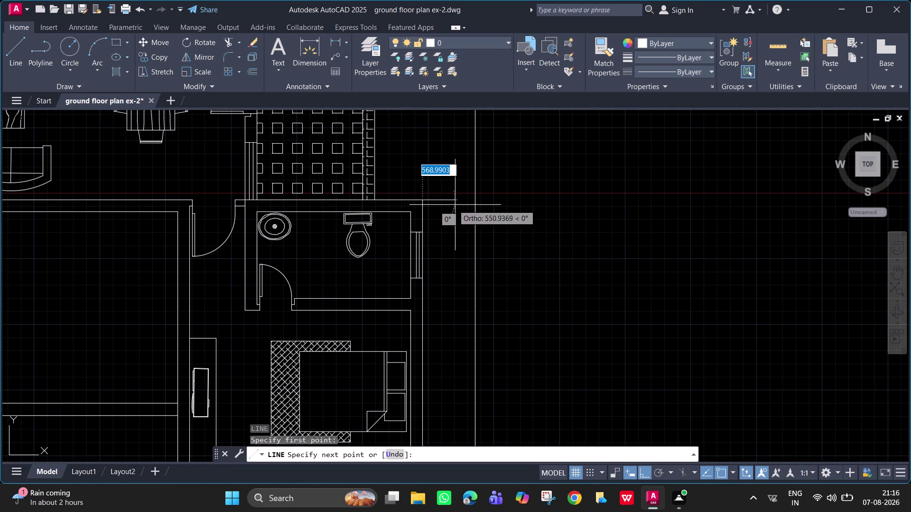
text(700)
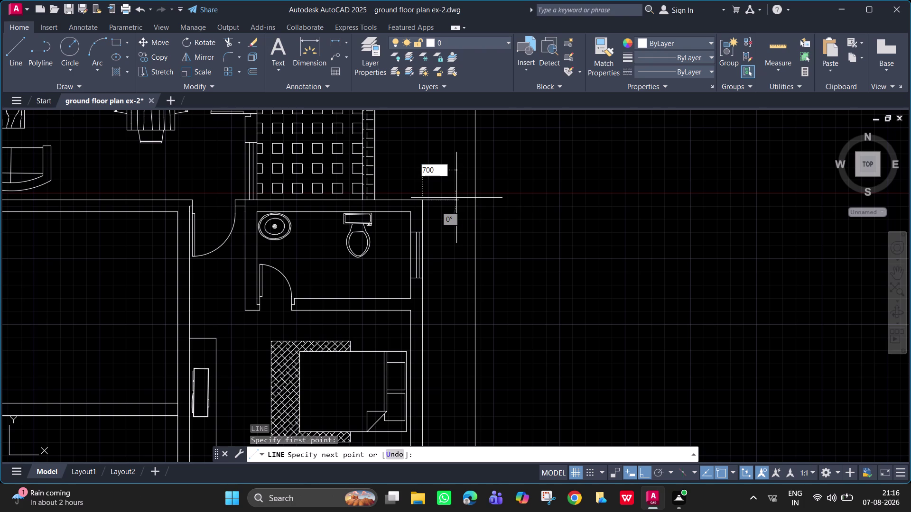
key(Return)
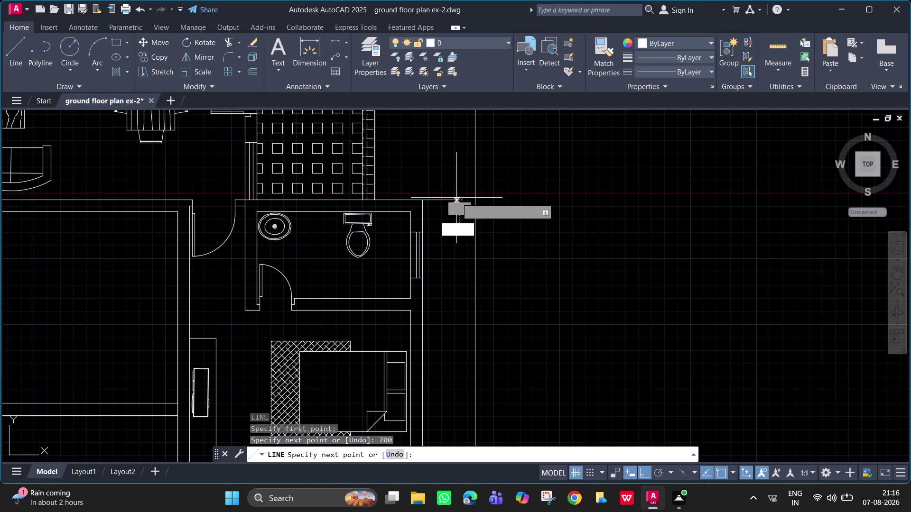
Continue the line down to a perpendicular point on the lower outline.
scroll(down, 3)
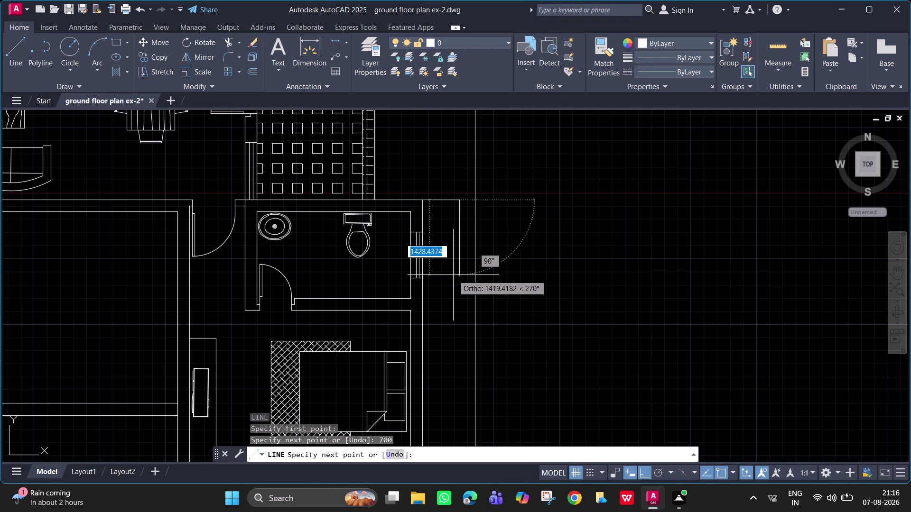
middle_drag(453, 276, 505, 127)
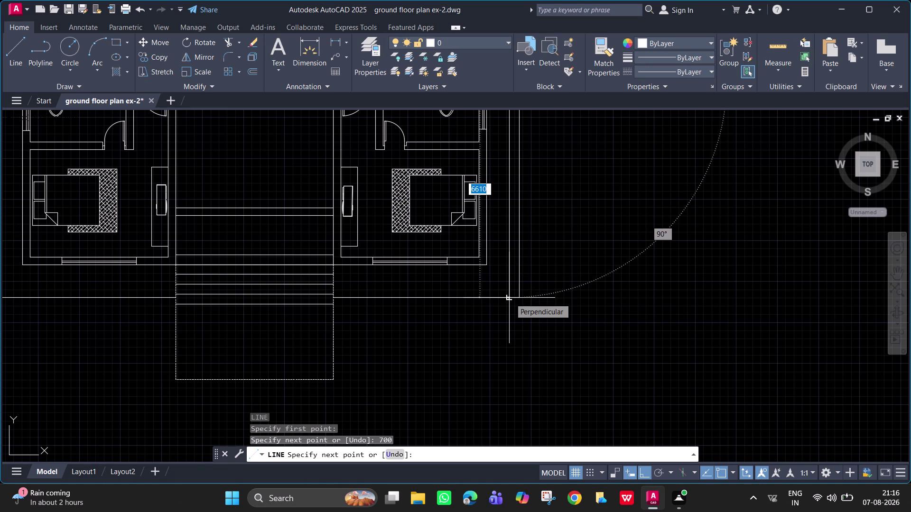
click(510, 299)
key(Escape)
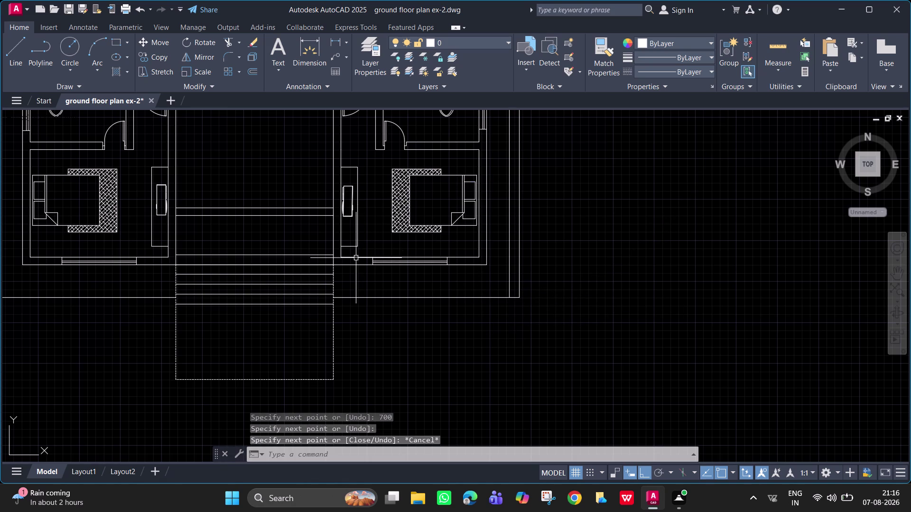
Draw a line from 700 below the right wing's front corner to the outer outline.
text(l)
key(space)
text(tk)
key(space)
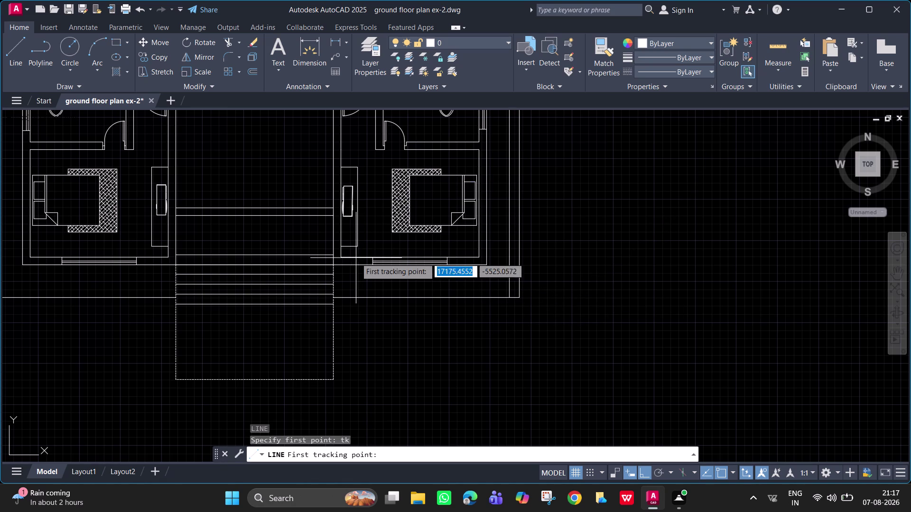
click(335, 266)
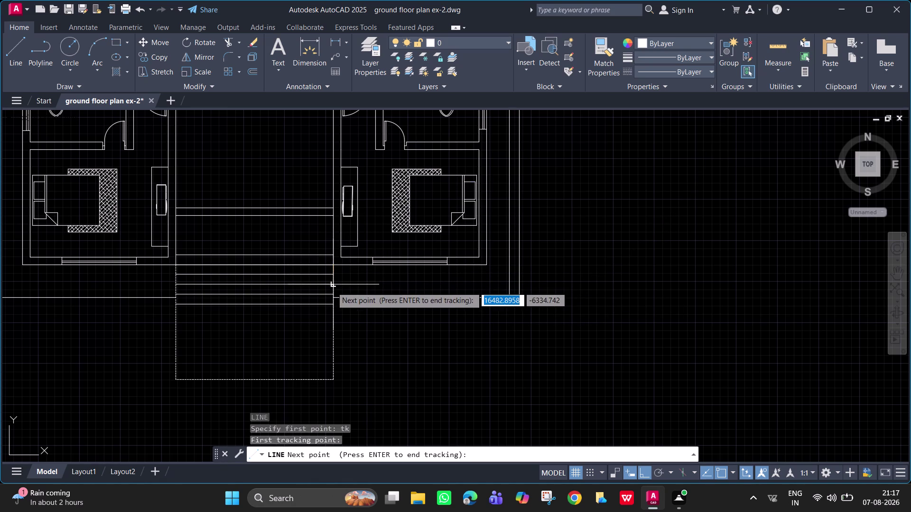
text(700)
key(Return)
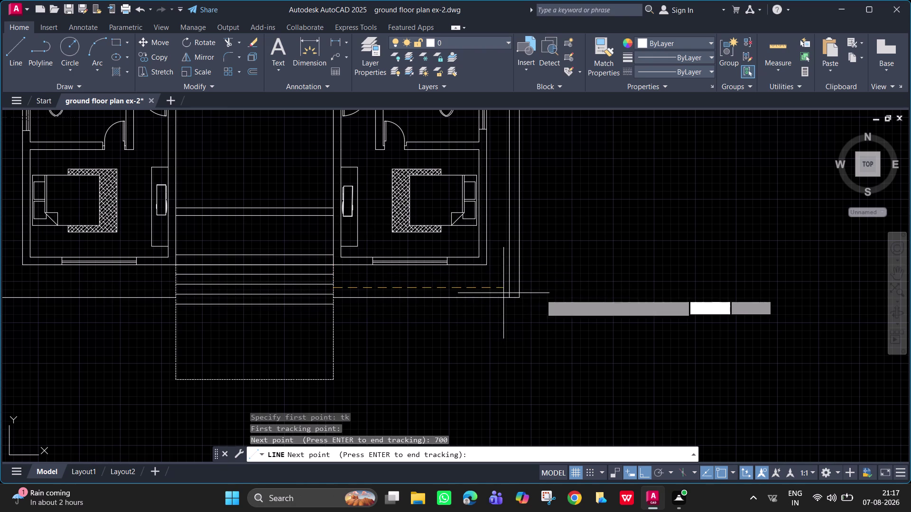
key(Return)
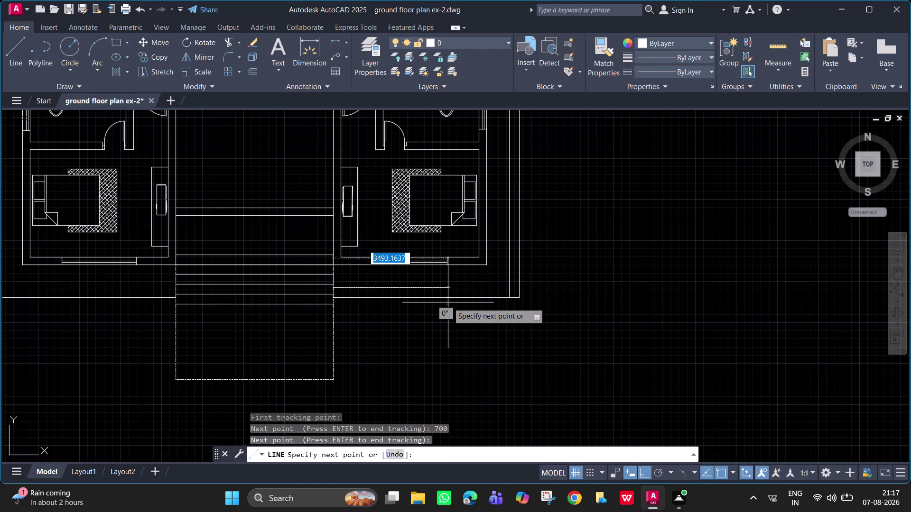
click(509, 287)
key(Escape)
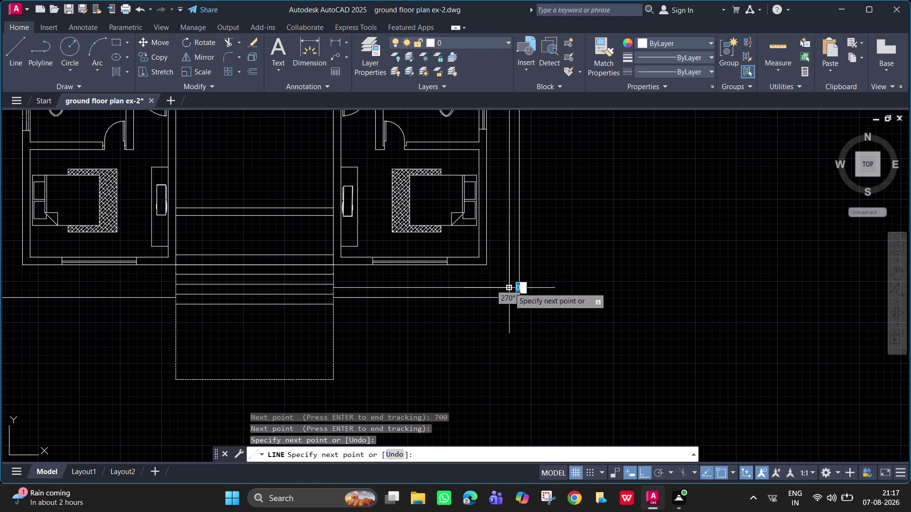
Trim the overhanging end of the new right-side line.
text(tr)
key(space)
scroll(up, 3)
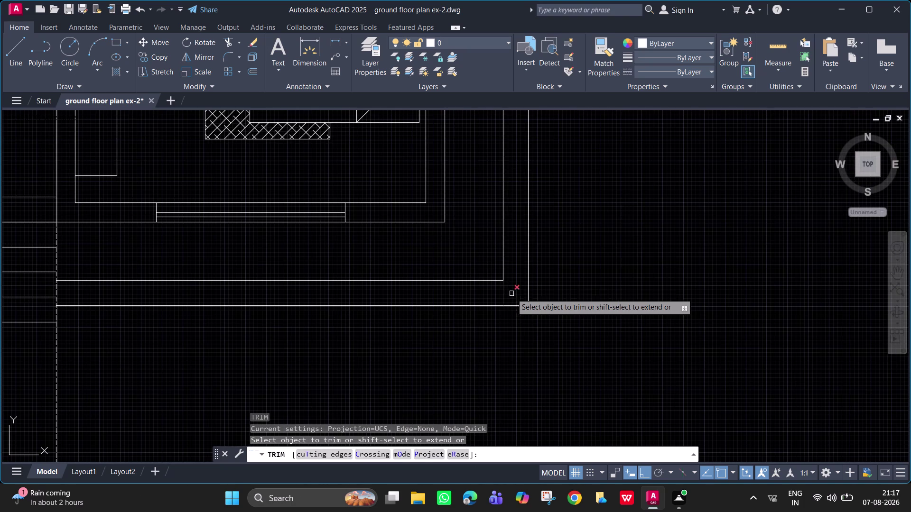
click(501, 293)
key(Escape)
scroll(down, 3)
middle_drag(514, 301, 738, 351)
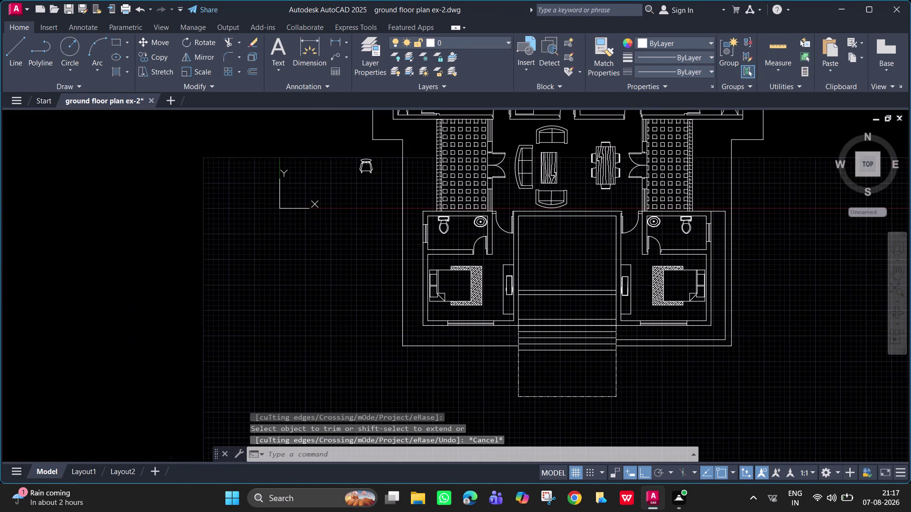
middle_drag(571, 332, 546, 325)
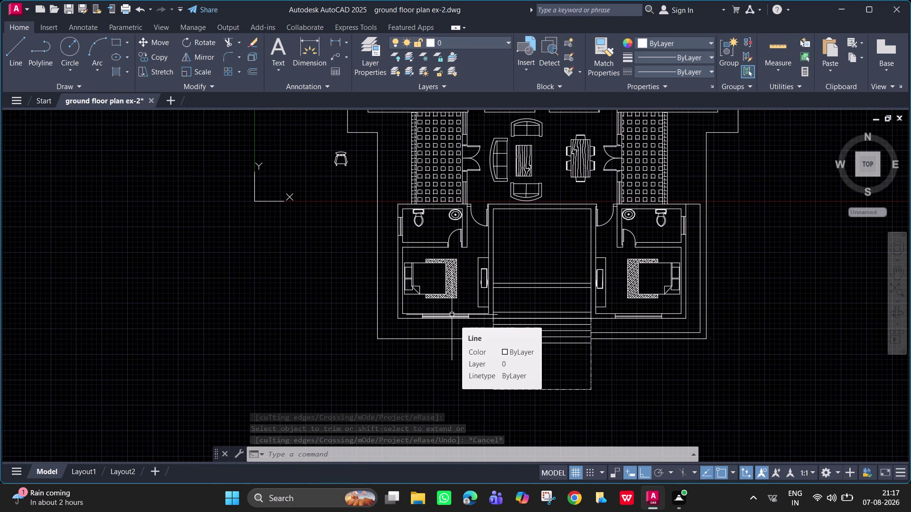
Draw a line from 700 below the porch's left corner to the left outer outline.
text(l tk)
key(space)
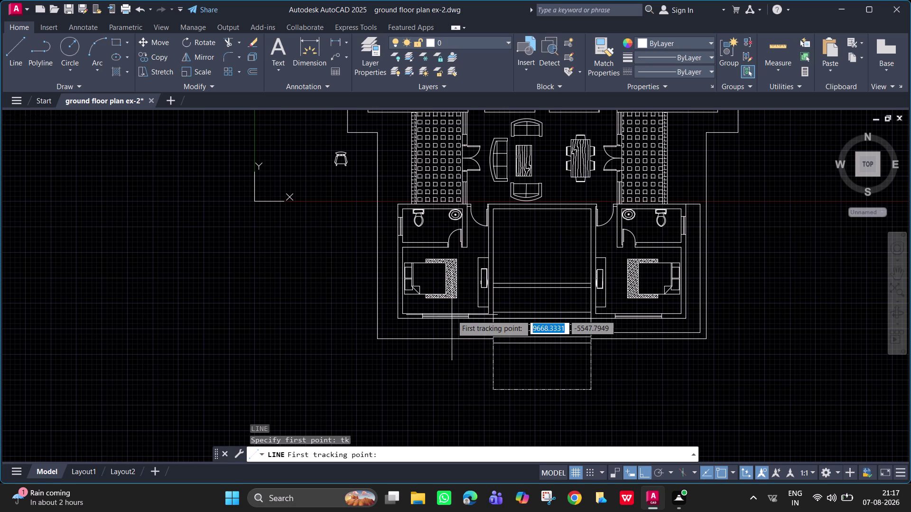
scroll(up, 3)
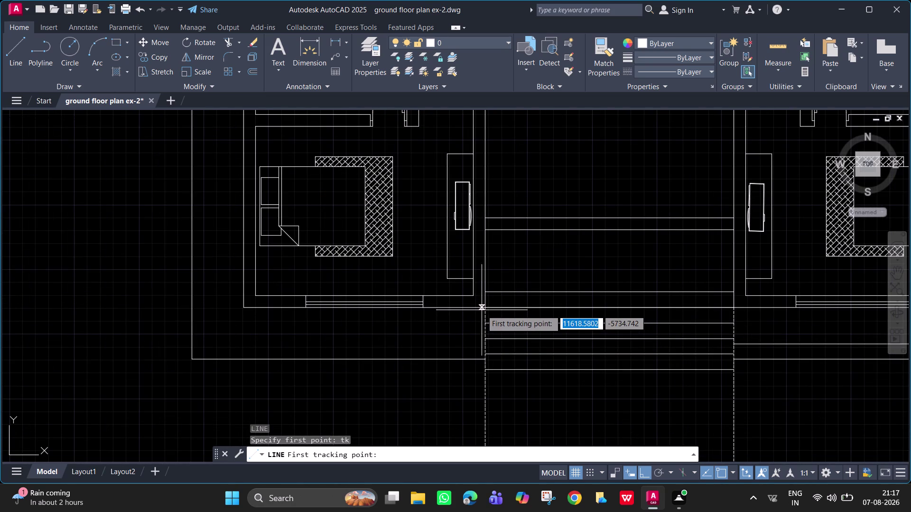
click(484, 308)
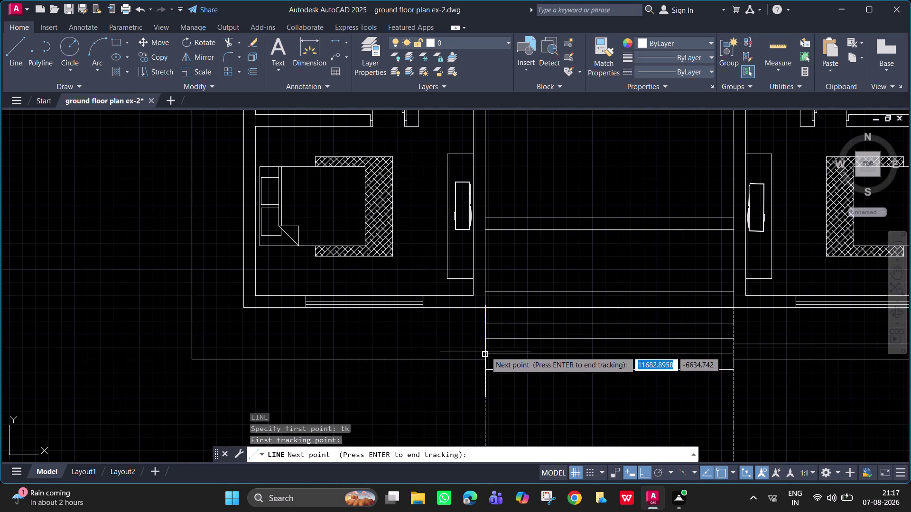
text(700)
key(Return)
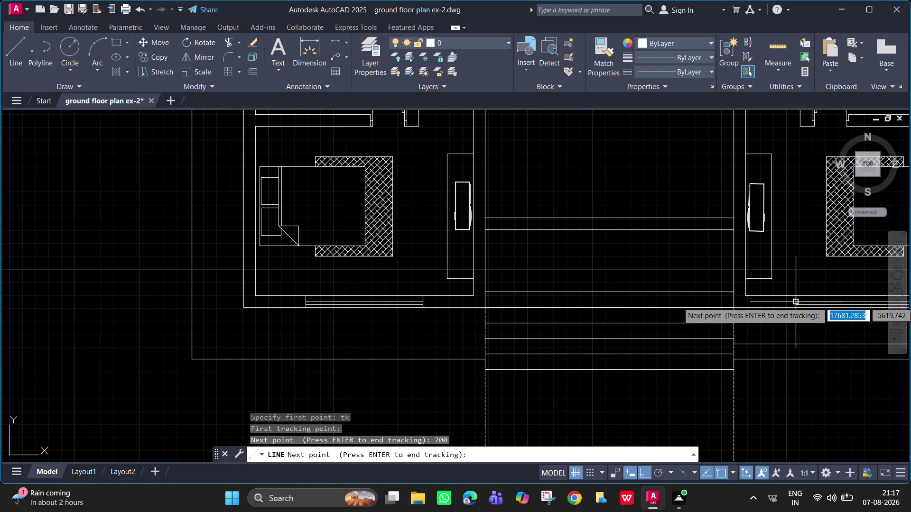
scroll(down, 3)
middle_drag(491, 313, 510, 295)
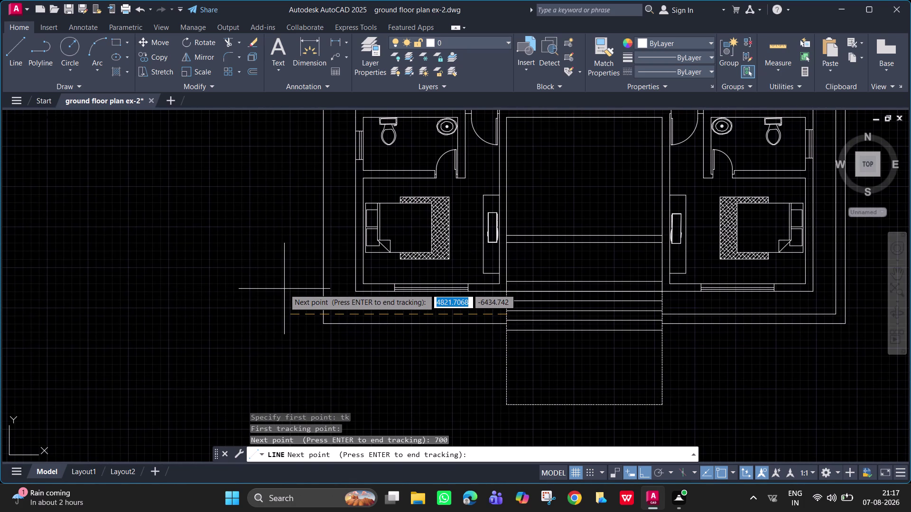
key(Return)
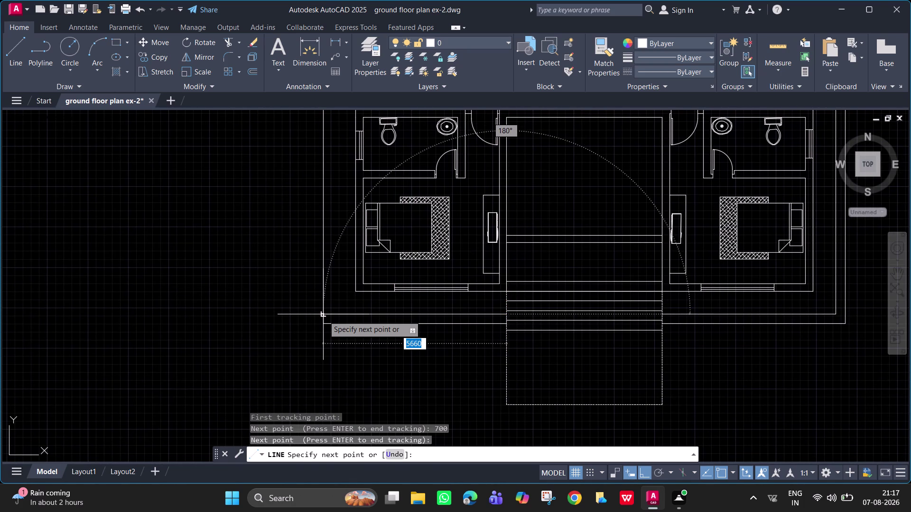
click(324, 316)
key(Escape)
middle_drag(408, 247, 389, 377)
scroll(down, 3)
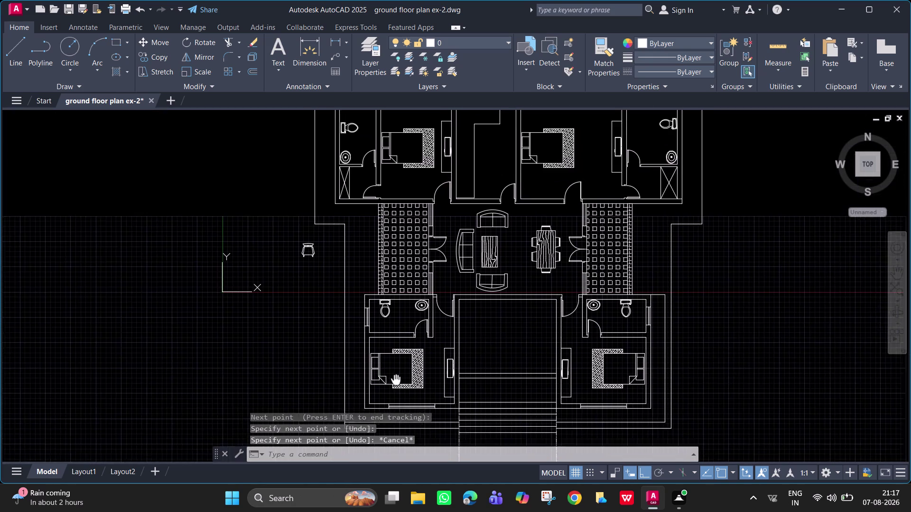
middle_drag(389, 377, 365, 333)
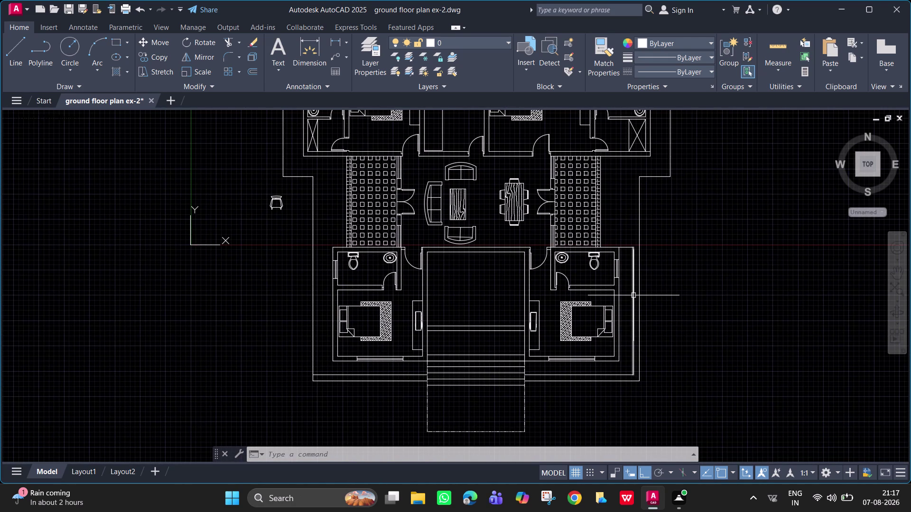
click(564, 374)
key(Delete)
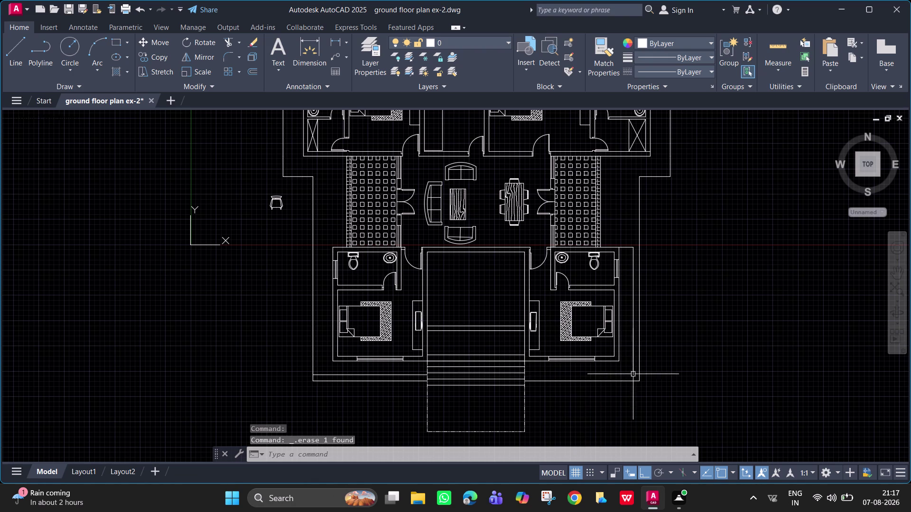
click(634, 363)
key(Delete)
scroll(up, 3)
middle_drag(635, 345, 551, 403)
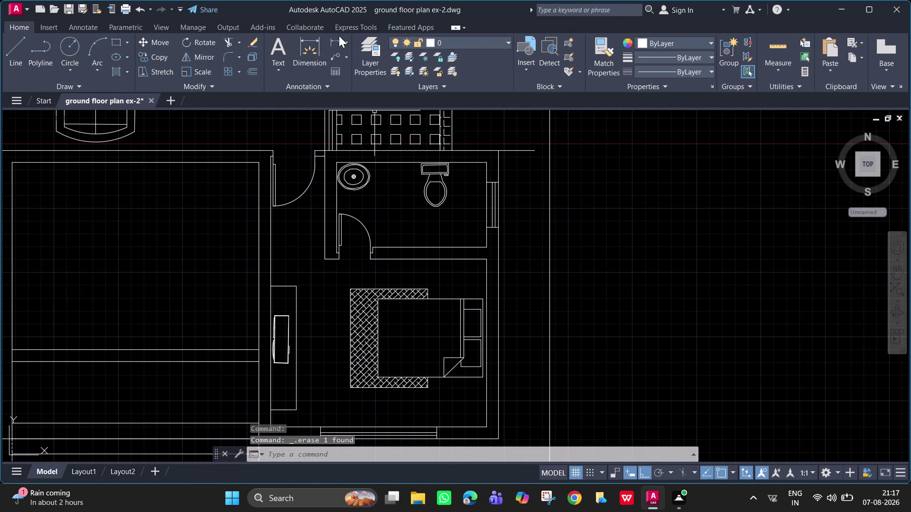
Measure the line beside the right wing with a linear dimension showing 700.
click(336, 35)
click(337, 44)
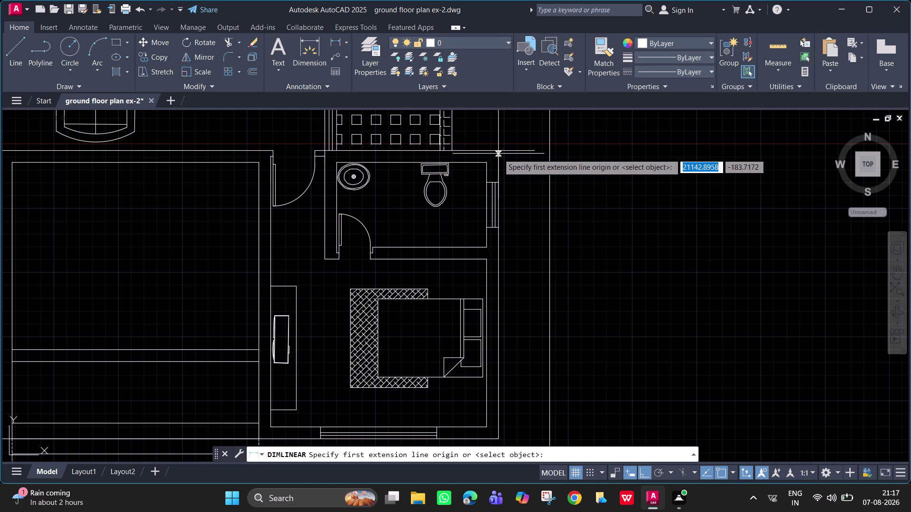
click(498, 149)
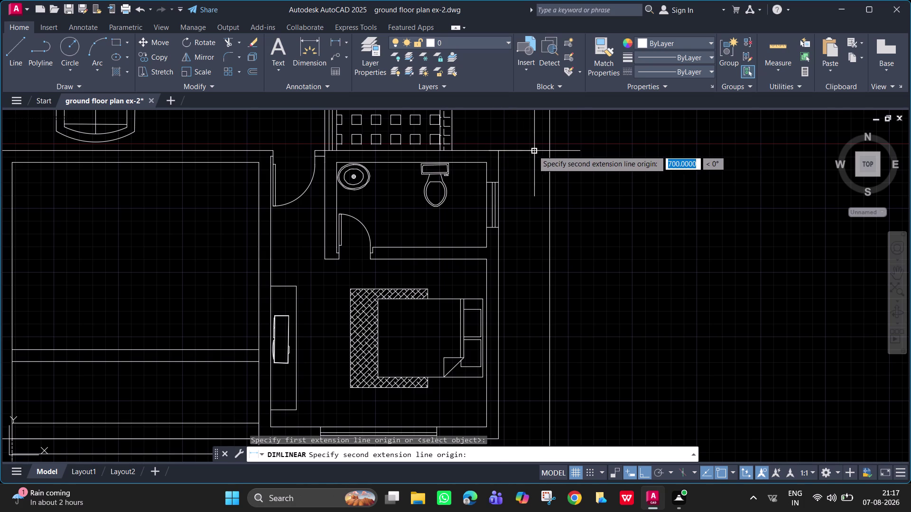
click(533, 151)
scroll(up, 3)
middle_click(494, 133)
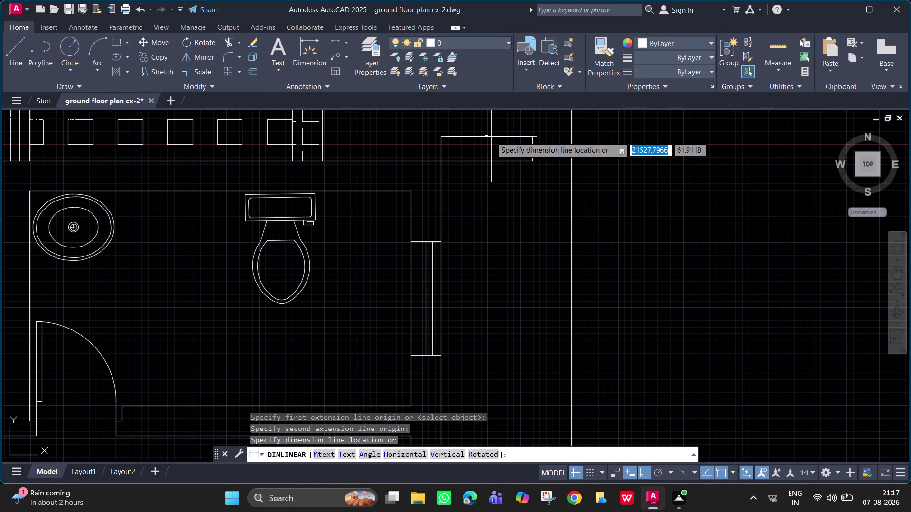
click(493, 141)
scroll(up, 3)
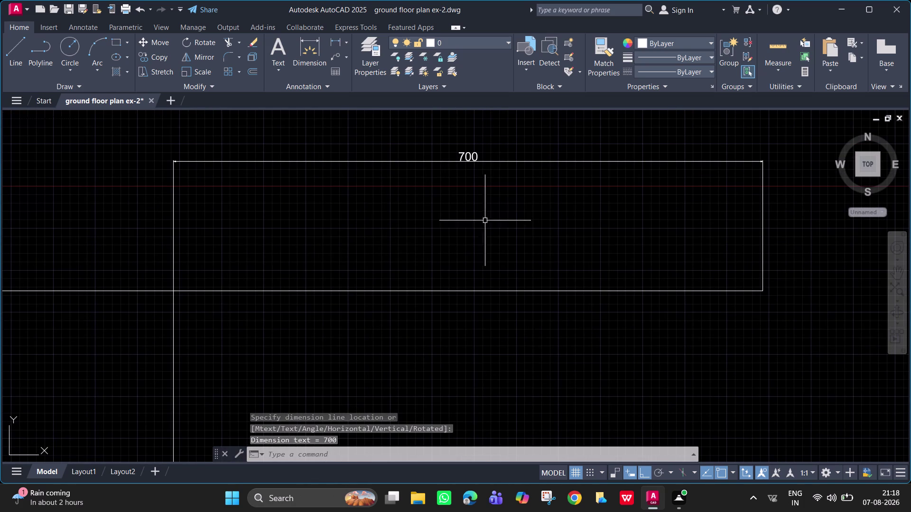
Delete the 700-long line and its check dimension.
drag(486, 305, 471, 264)
key(Delete)
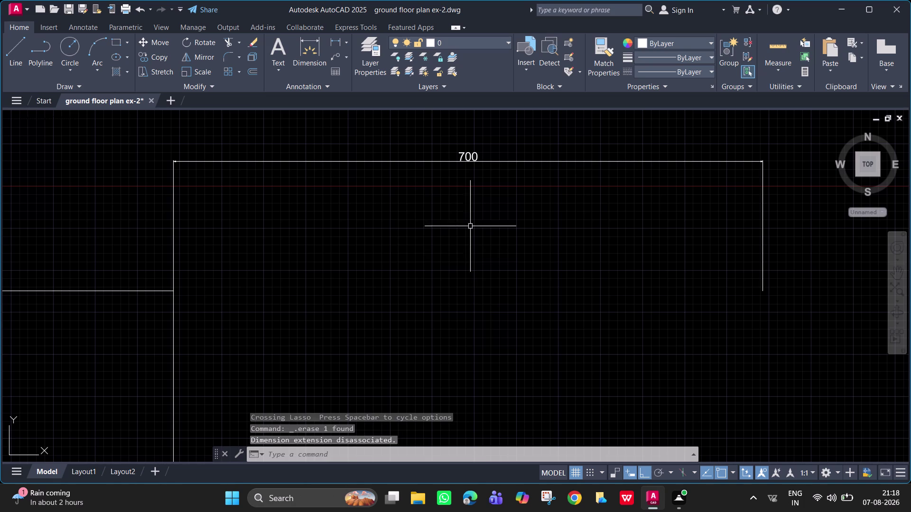
drag(466, 185, 451, 123)
key(Delete)
click(450, 134)
key(Delete)
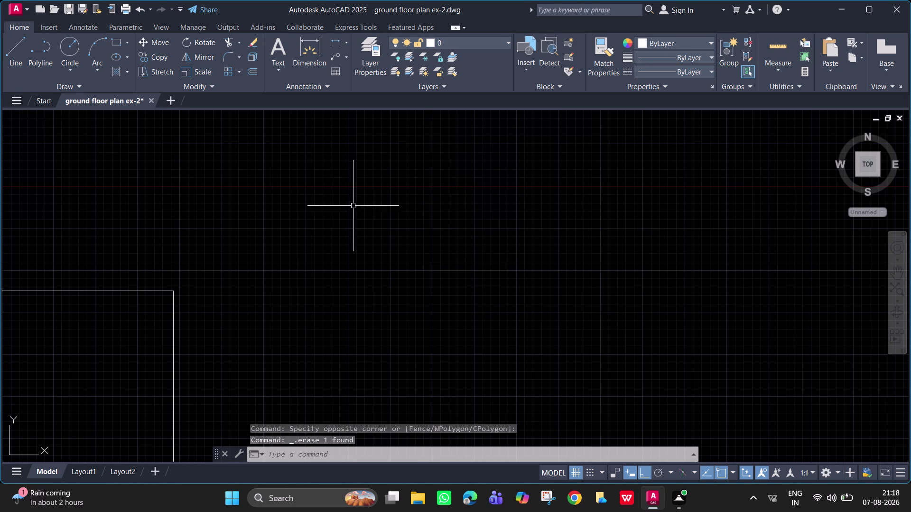
text(l)
key(space)
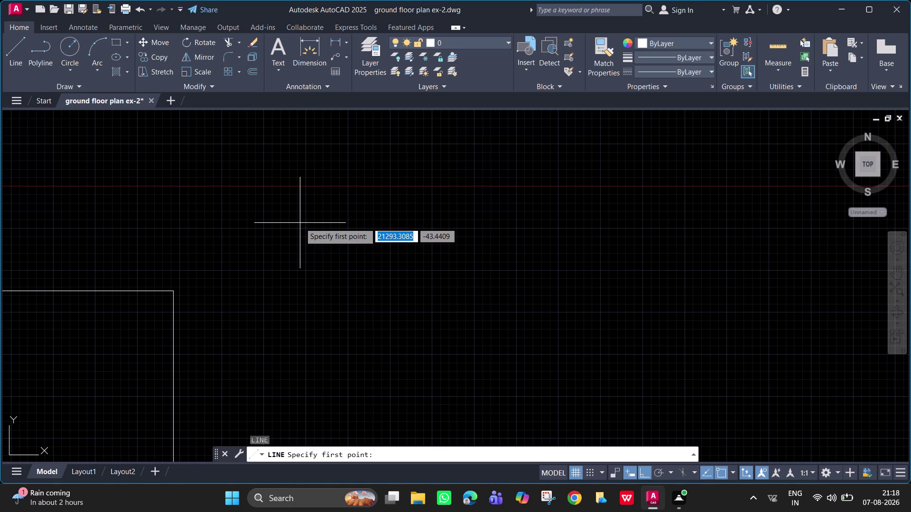
Draw a 750-unit line from the wall corner beside the right bedroom wing.
click(173, 291)
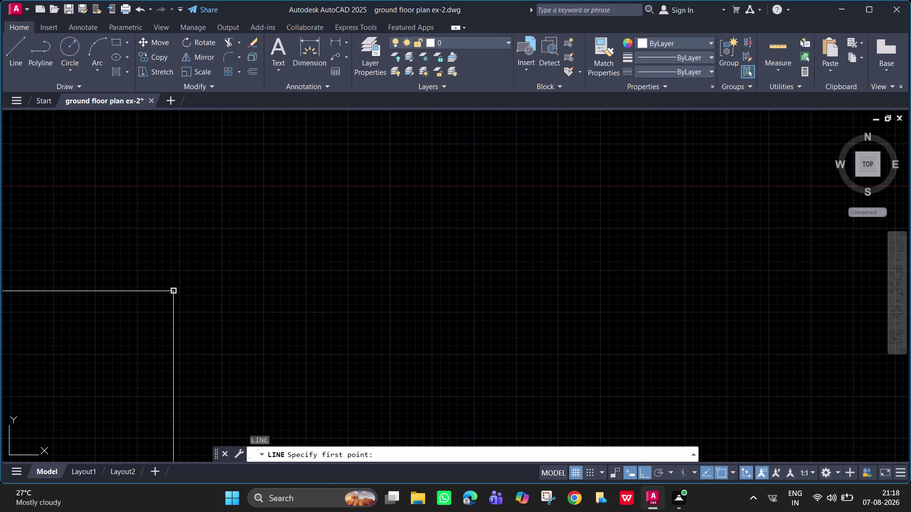
text(750)
key(Return)
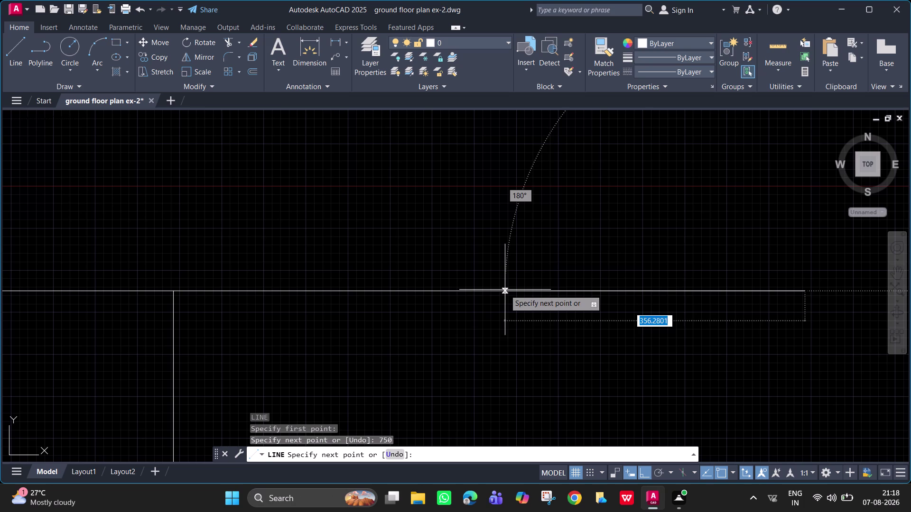
scroll(down, 3)
middle_drag(698, 316, 576, 93)
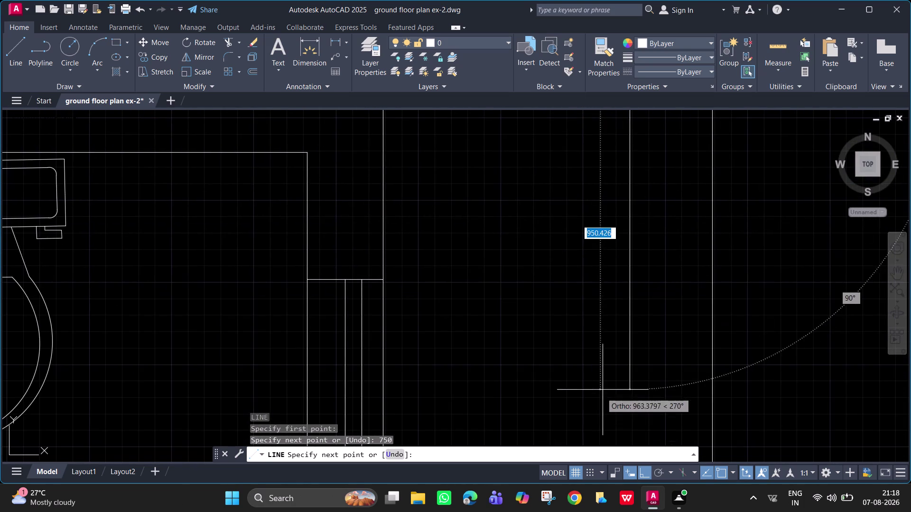
middle_drag(602, 389, 645, 89)
scroll(down, 3)
scroll(down, 3)
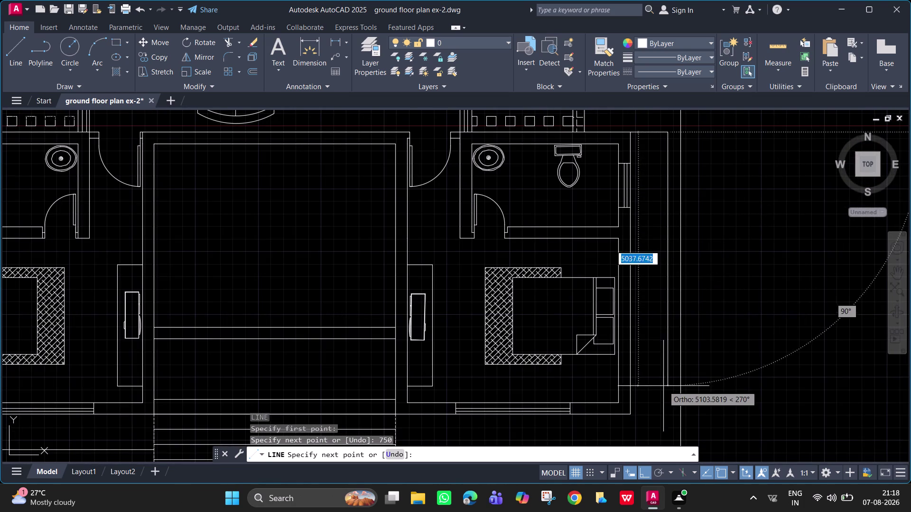
middle_drag(663, 374, 649, 238)
click(654, 332)
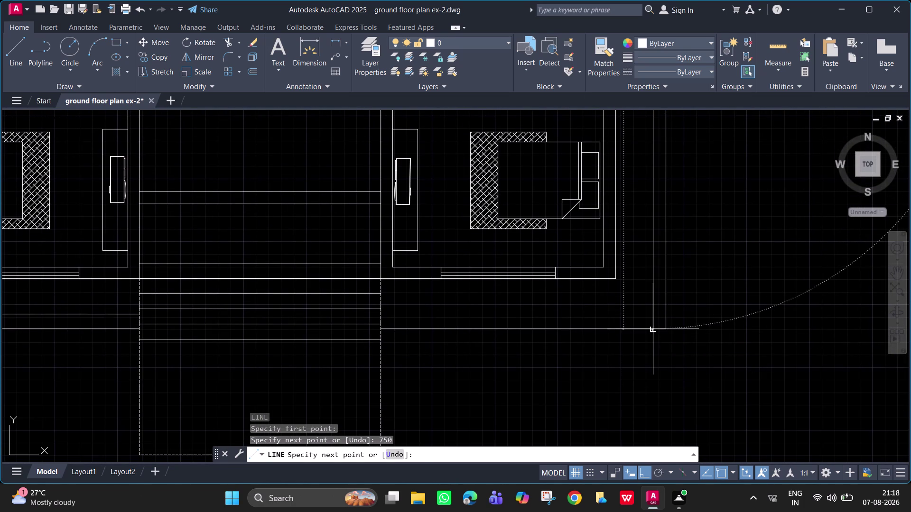
key(space)
text(l)
key(space)
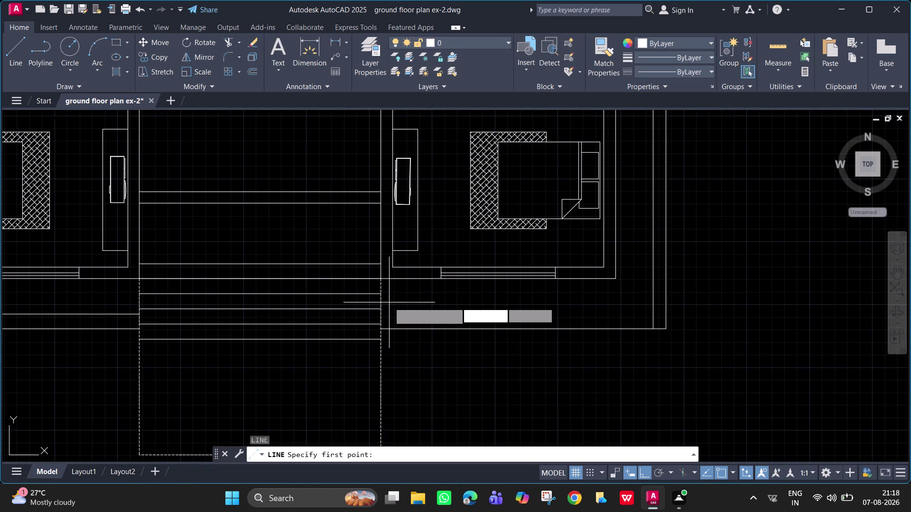
Draw a horizontal line from 750 below the wing's corner to the outer wall.
text(tk)
key(space)
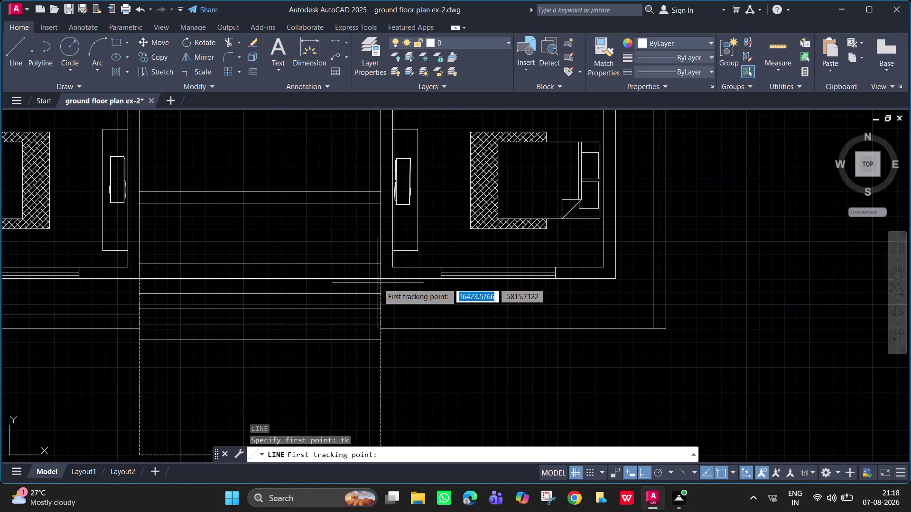
click(381, 279)
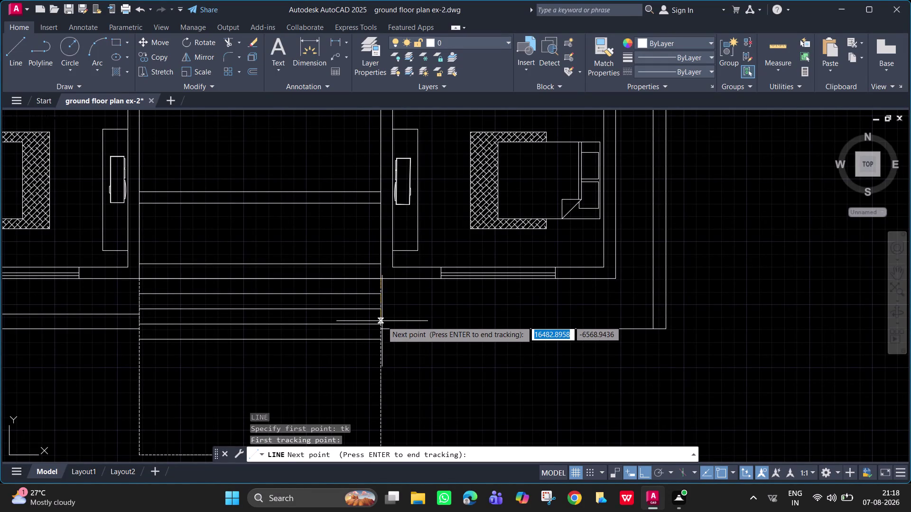
text(750)
key(Return)
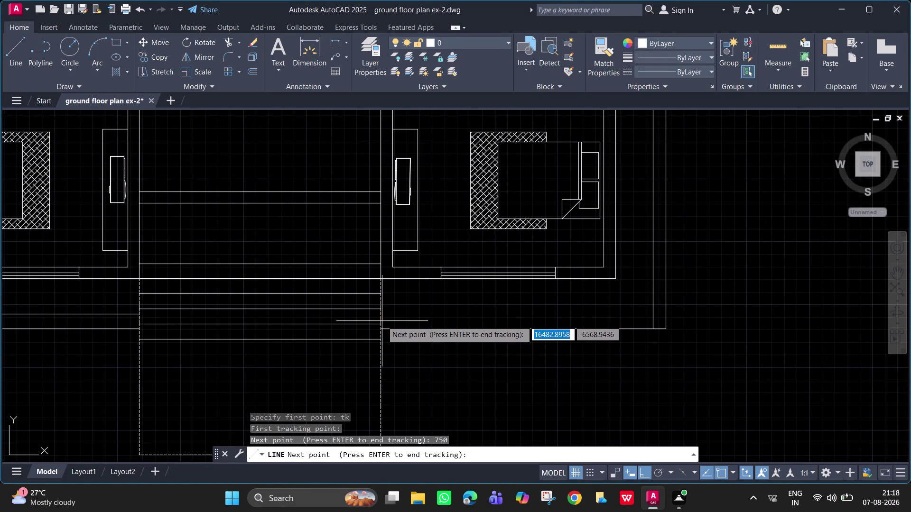
key(Return)
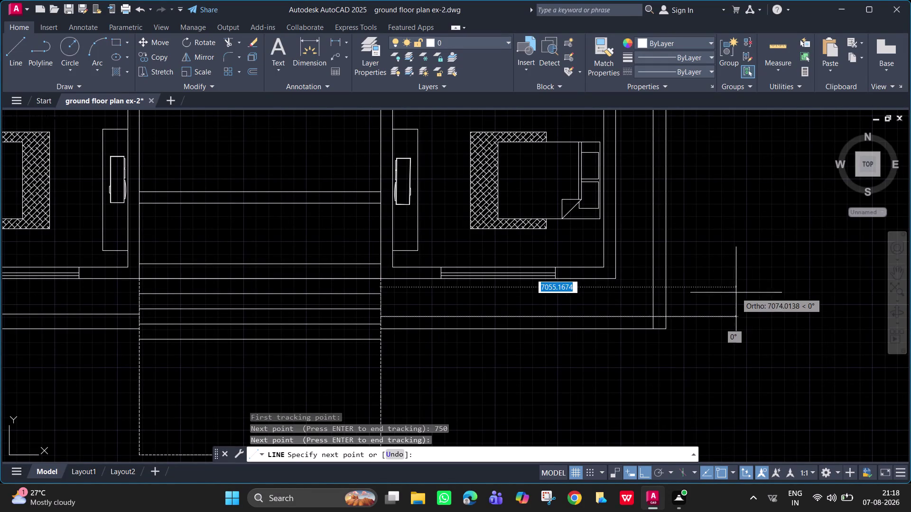
scroll(up, 3)
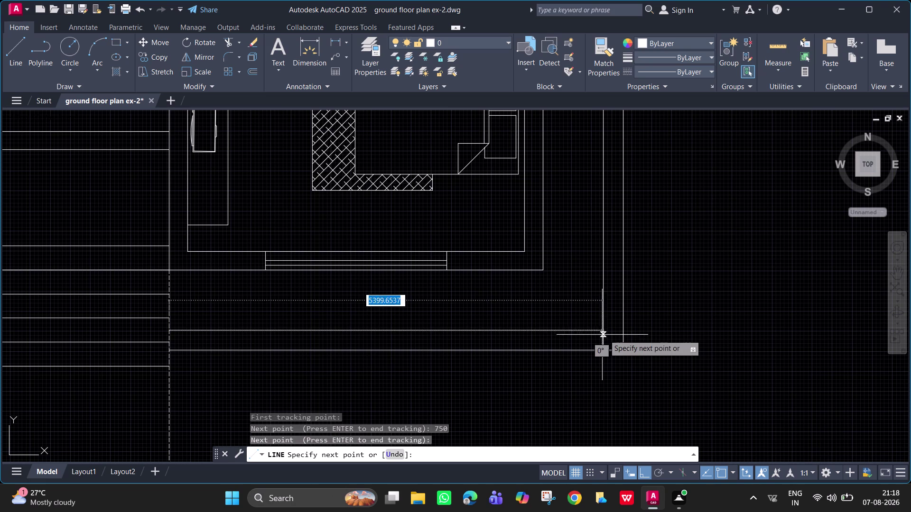
click(605, 330)
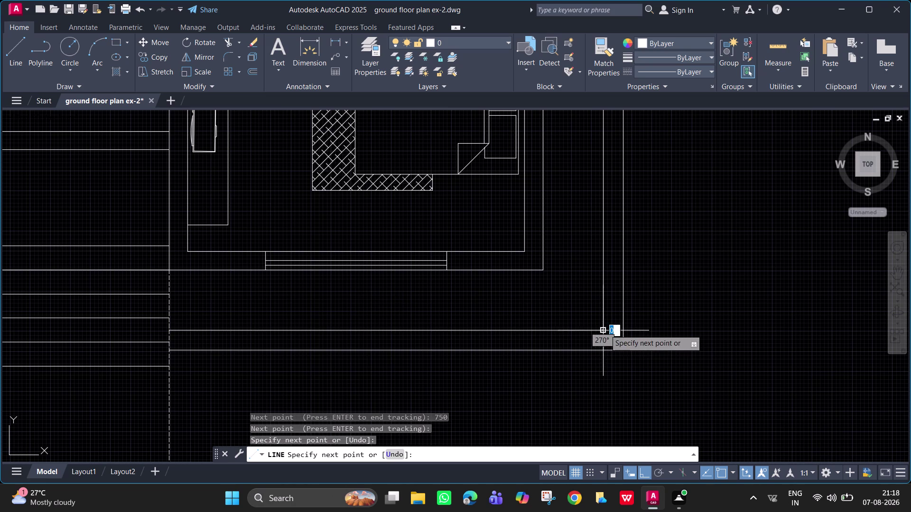
key(Escape)
Cancel the fence trim and erase the stray line near the porch.
text(tr)
key(space)
drag(608, 342, 595, 342)
scroll(down, 3)
middle_drag(595, 339, 863, 371)
key(Escape)
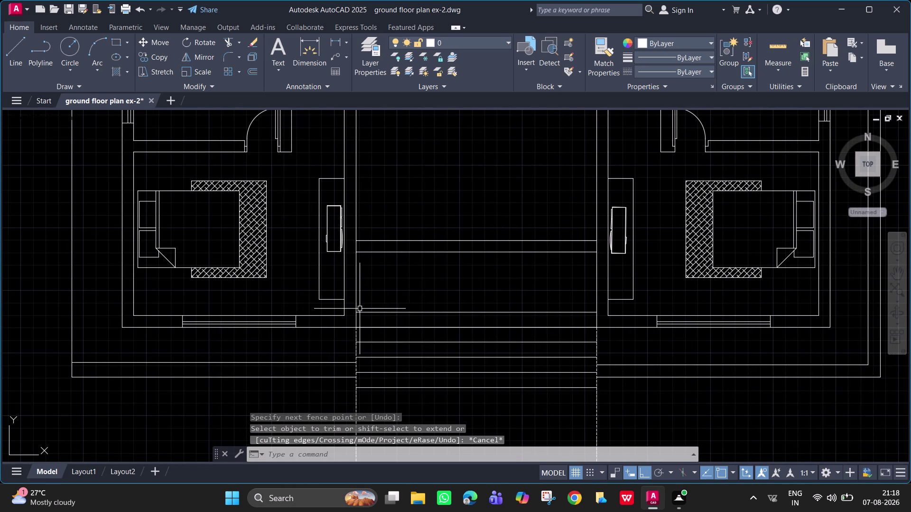
middle_drag(386, 330, 533, 322)
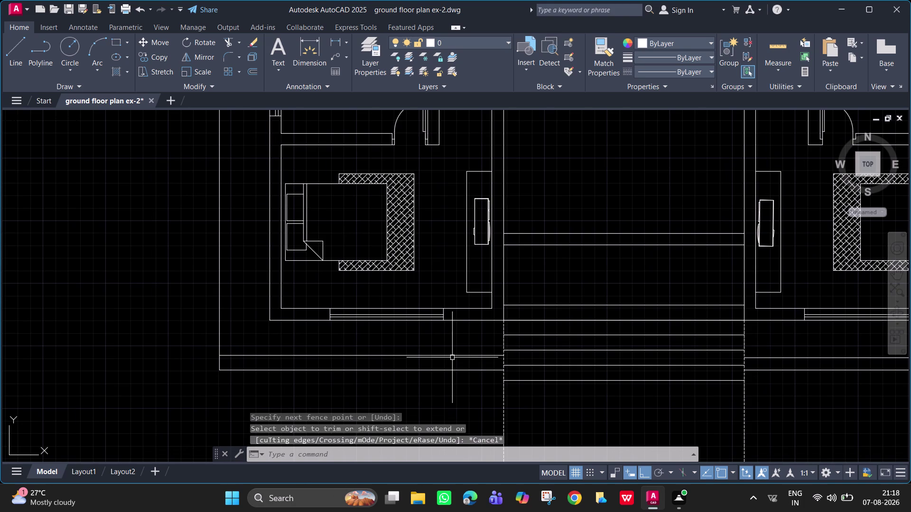
click(452, 358)
key(Delete)
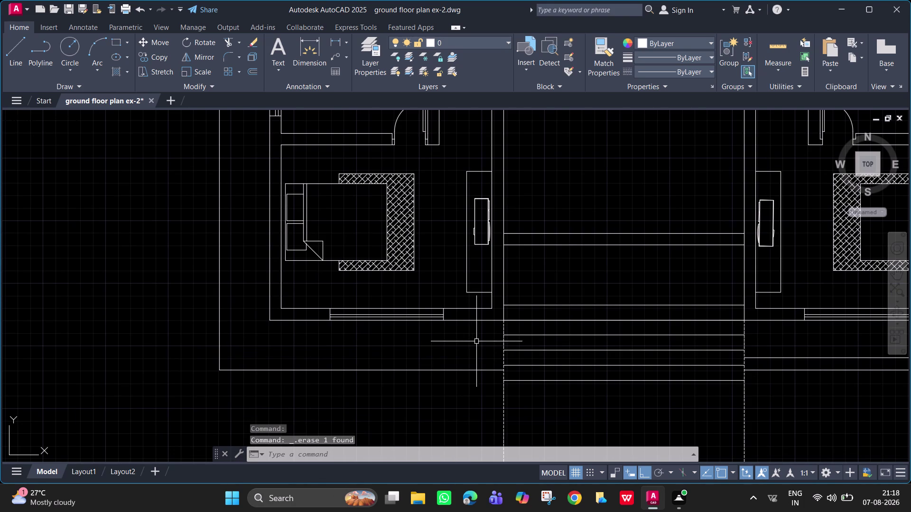
text(l tk)
key(space)
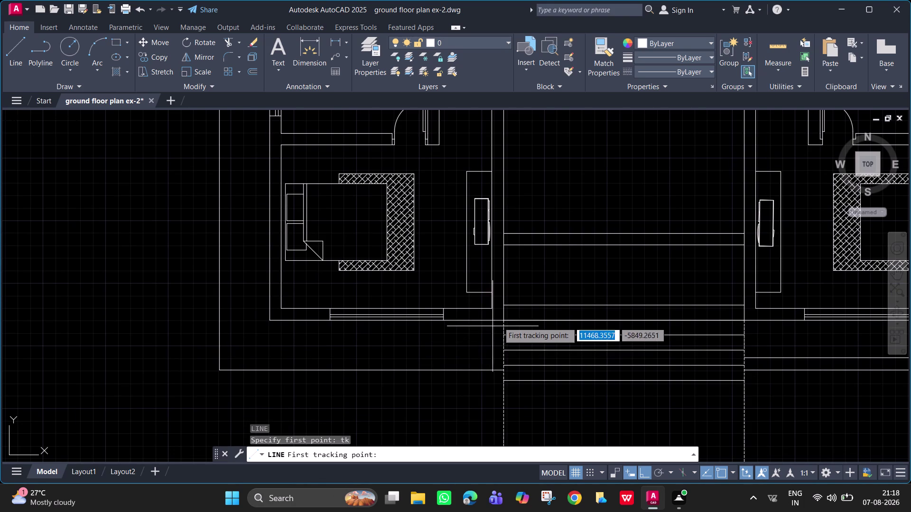
Set a line start tracked 750 below the left wing's wall corner.
click(505, 321)
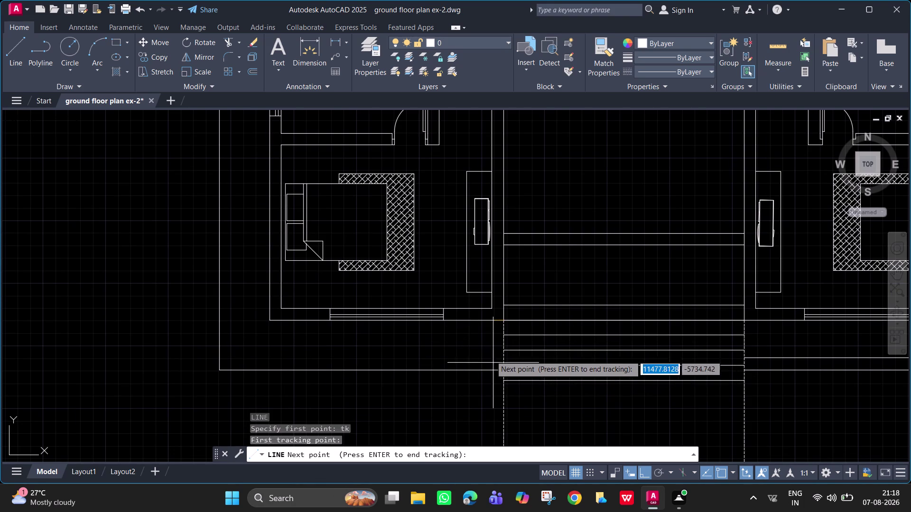
text(750)
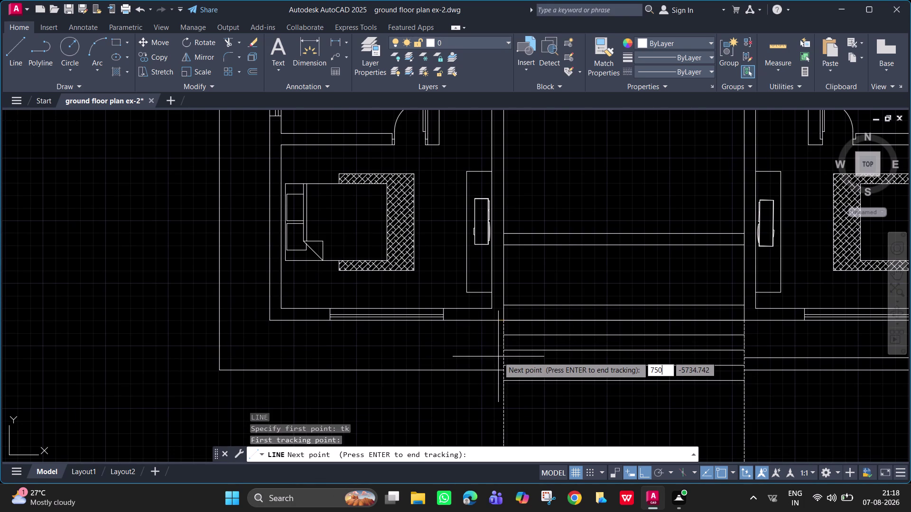
key(Return)
key(Escape)
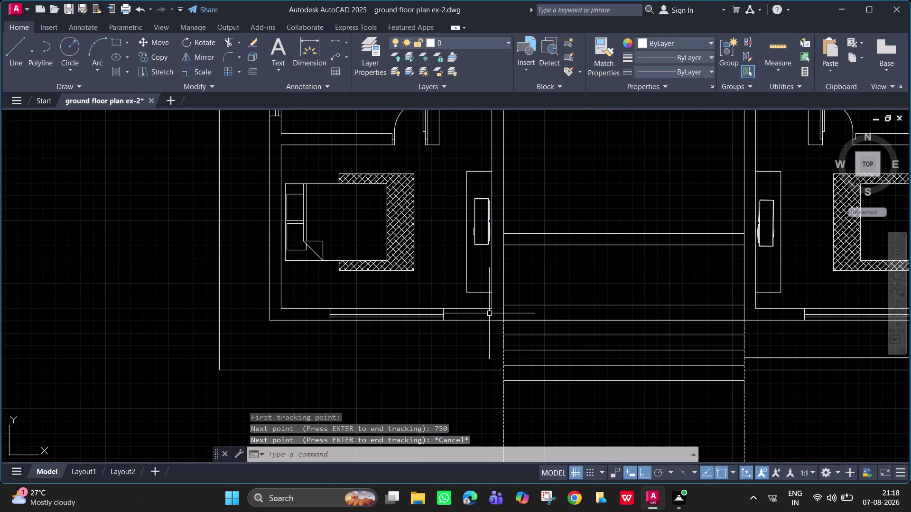
text(l)
key(space)
text(t)
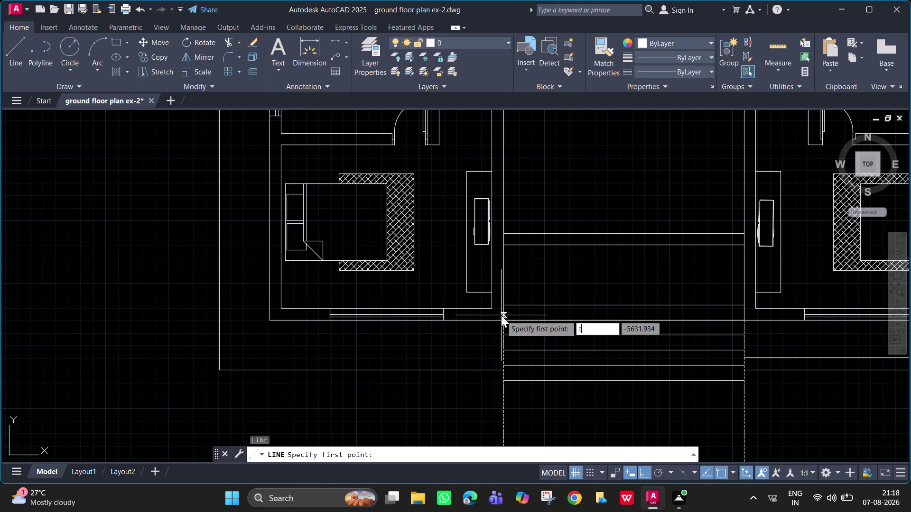
text(k)
key(space)
click(503, 320)
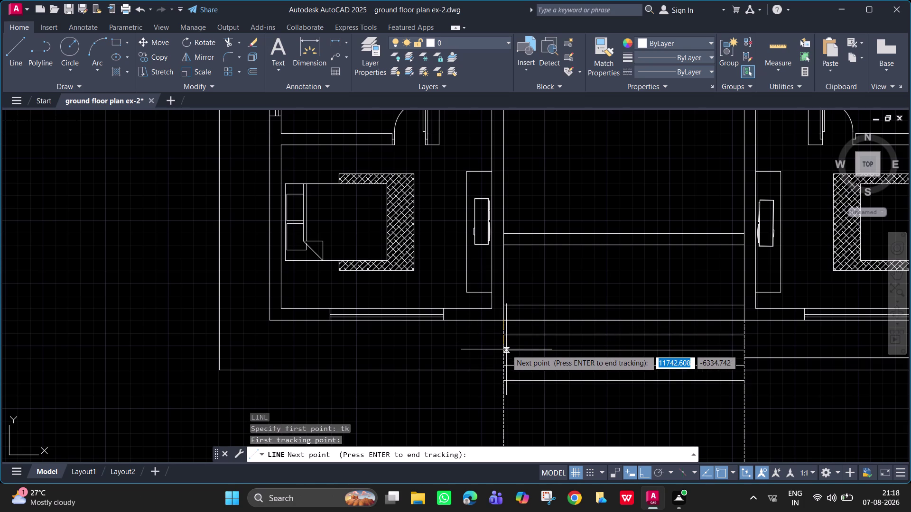
text(750)
key(Return)
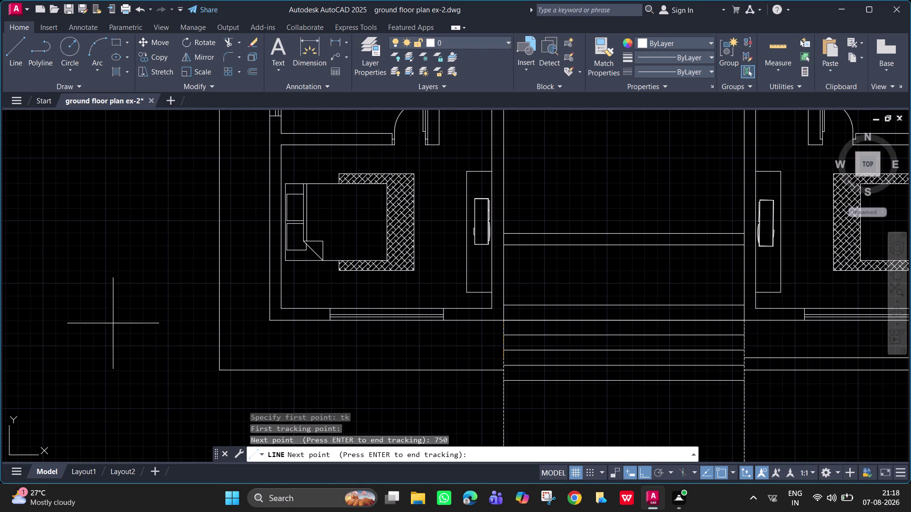
Cancel the unfinished tracked line on the left side of the plan.
middle_drag(656, 312, 647, 239)
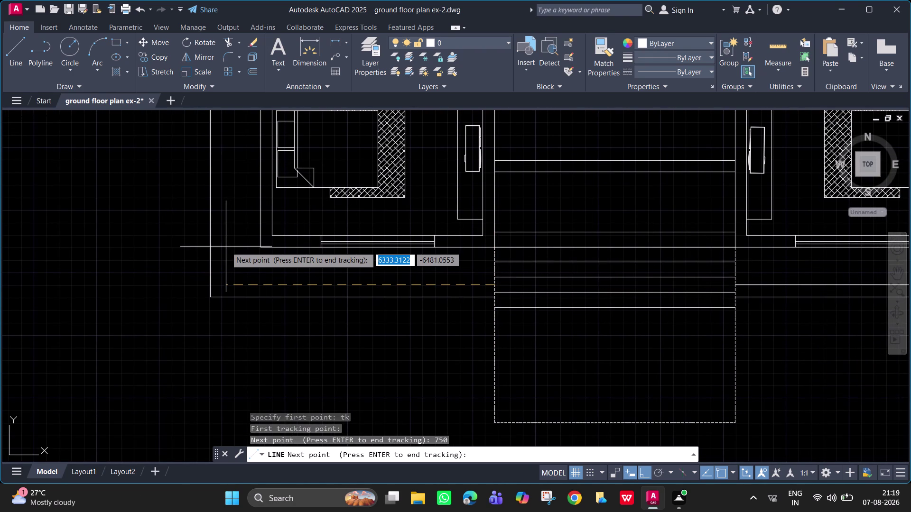
key(Return)
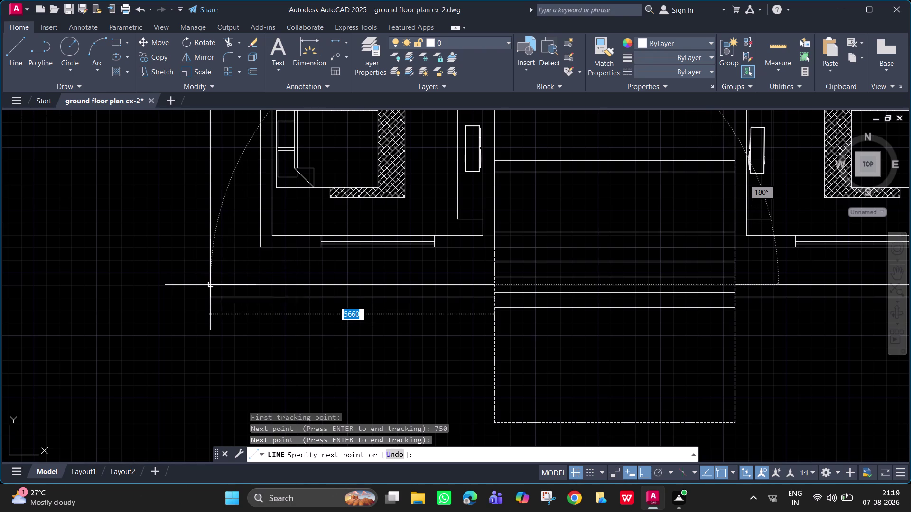
click(209, 285)
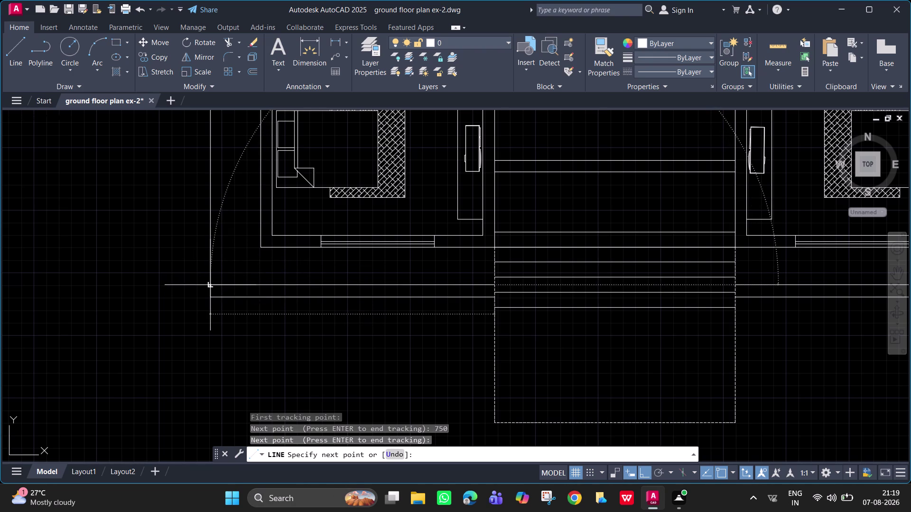
key(Escape)
scroll(down, 3)
middle_drag(257, 256, 282, 386)
scroll(up, 3)
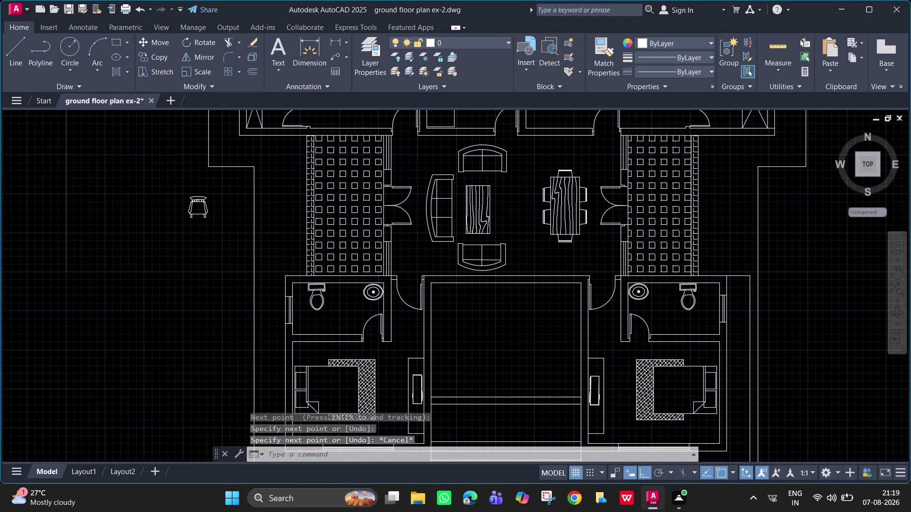
Draw the outline from the front wing's outer corner, 750 units, to the next corner.
text(l)
key(space)
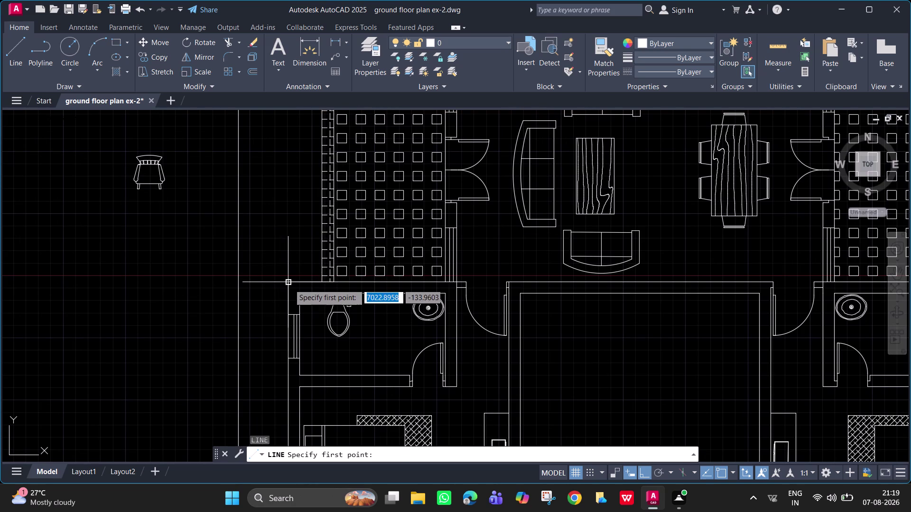
click(289, 284)
text(750)
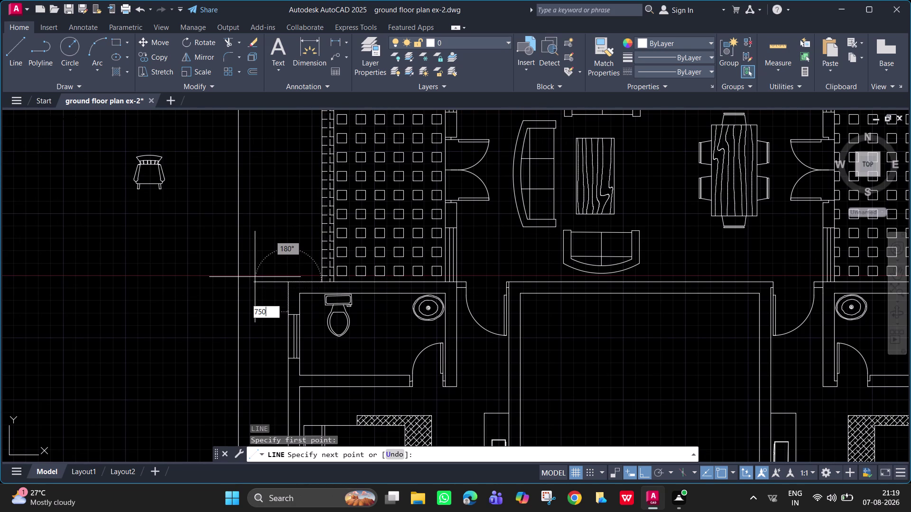
key(Return)
scroll(down, 3)
middle_drag(228, 321, 236, 141)
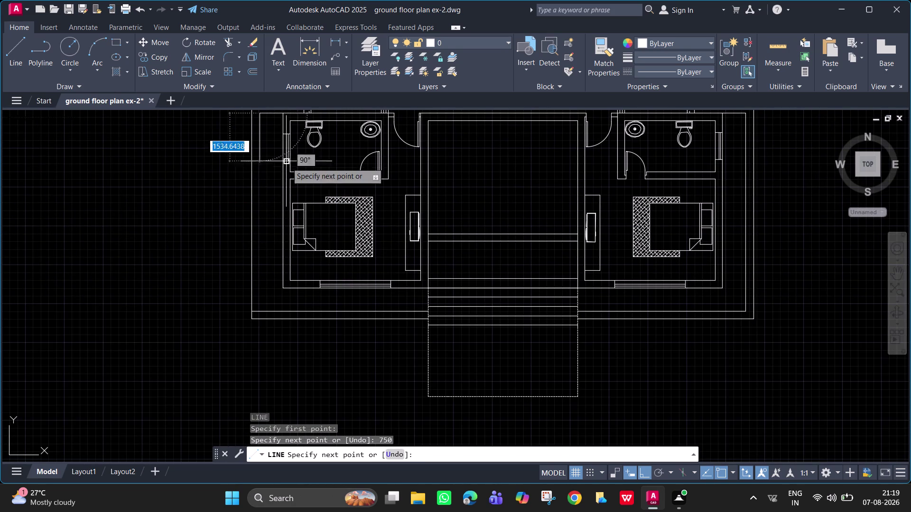
click(260, 312)
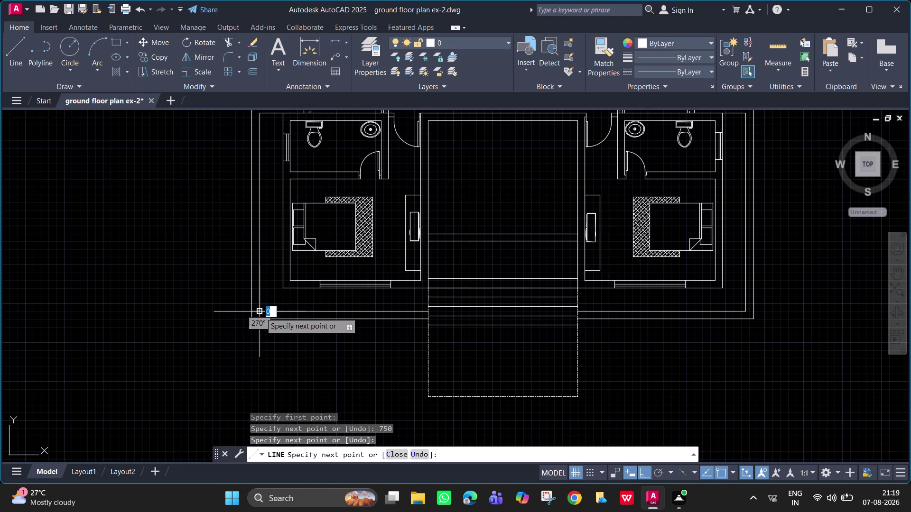
scroll(up, 3)
key(Escape)
Trim the outline's overlapping line ends with a fence.
text(tr)
key(space)
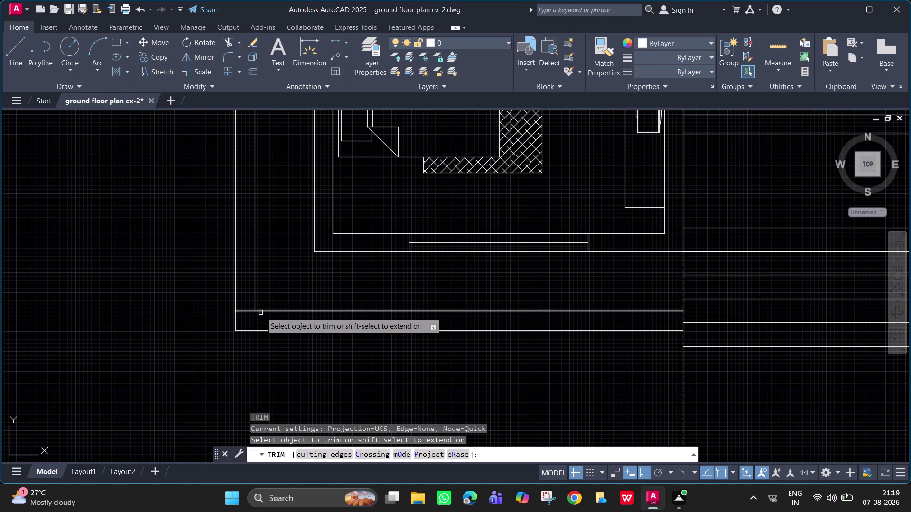
key(v)
key(Escape)
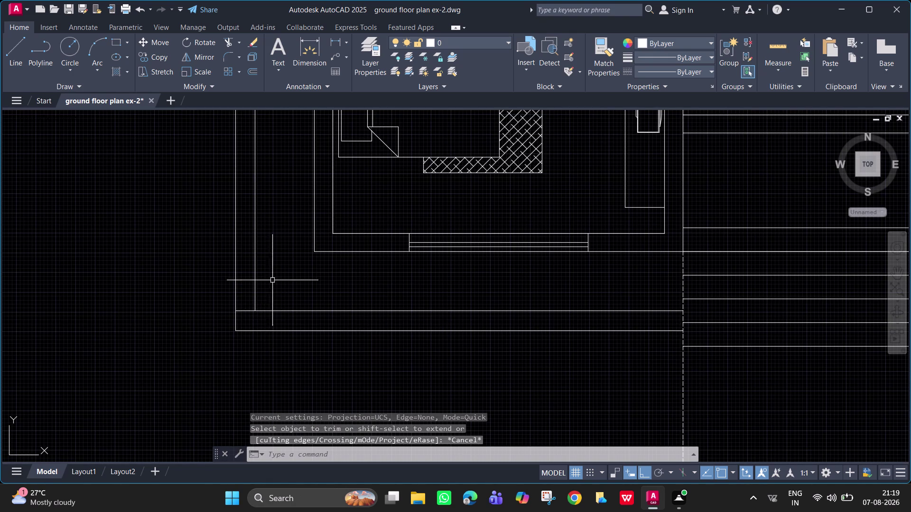
text(tr)
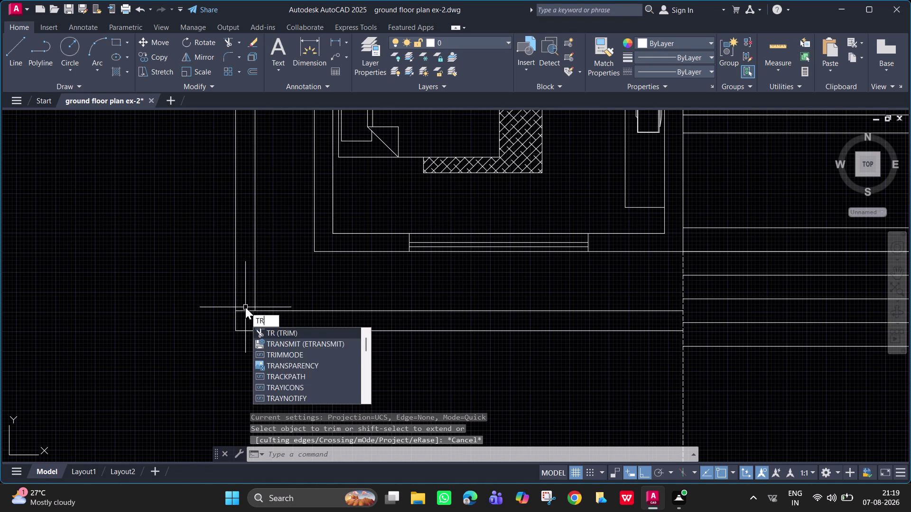
key(space)
drag(250, 315, 244, 311)
click(244, 310)
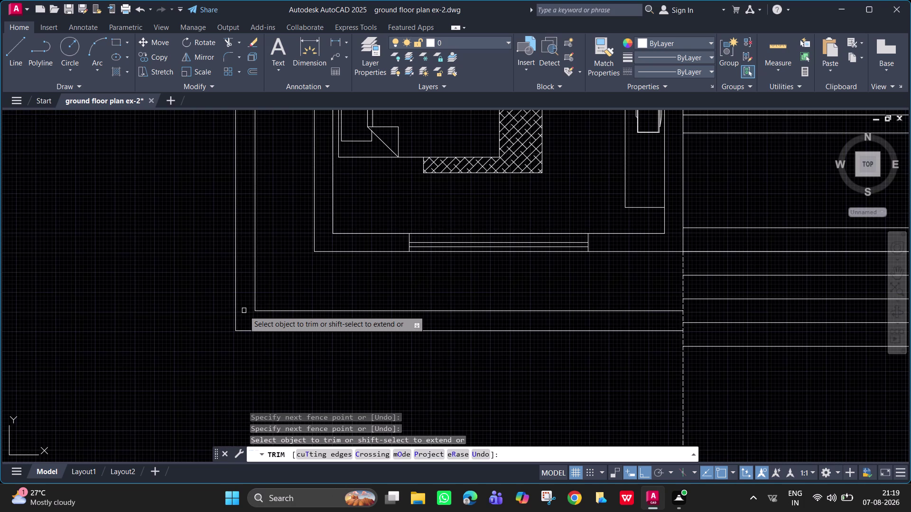
scroll(down, 3)
key(Escape)
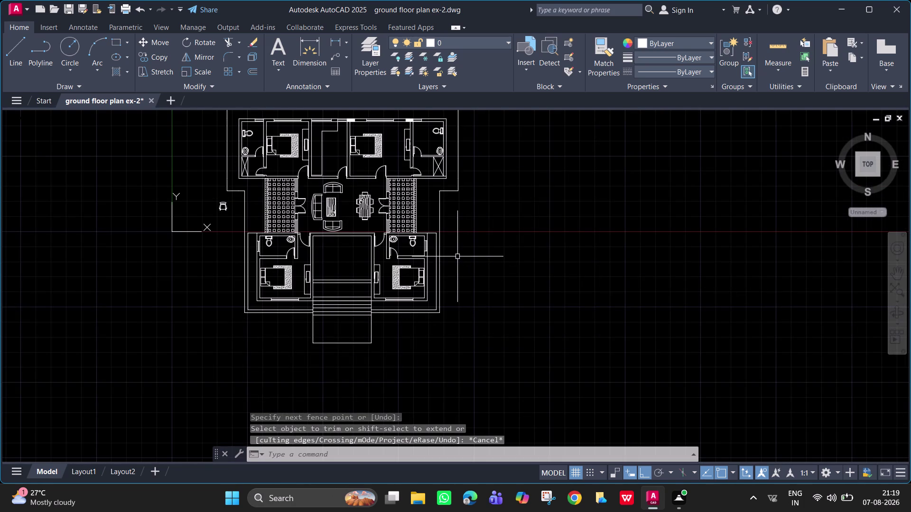
Give all sides of the front bedroom wing outline the ACAD_ISO02W100 dashed linetype.
click(434, 243)
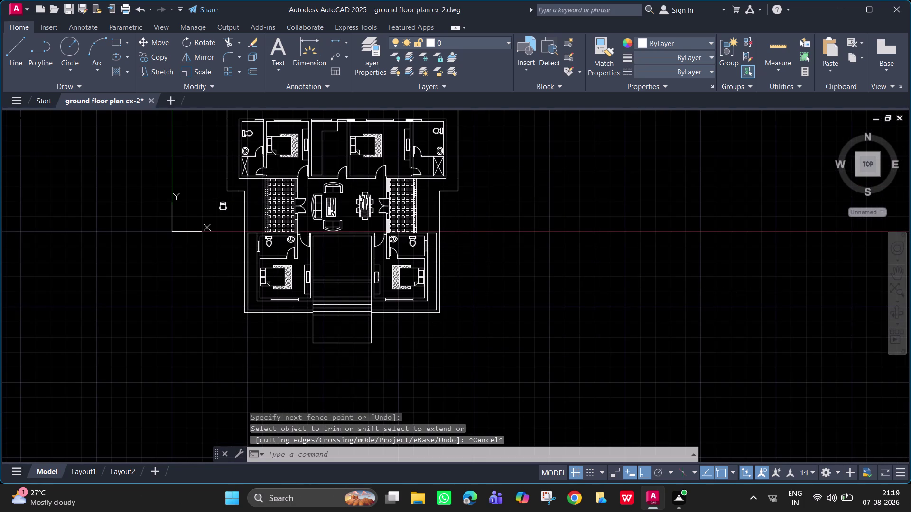
click(433, 234)
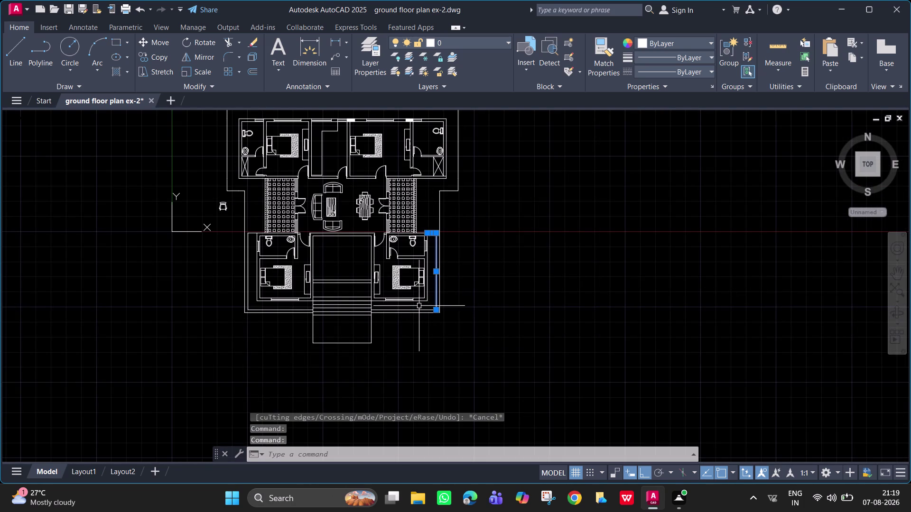
click(421, 309)
click(276, 309)
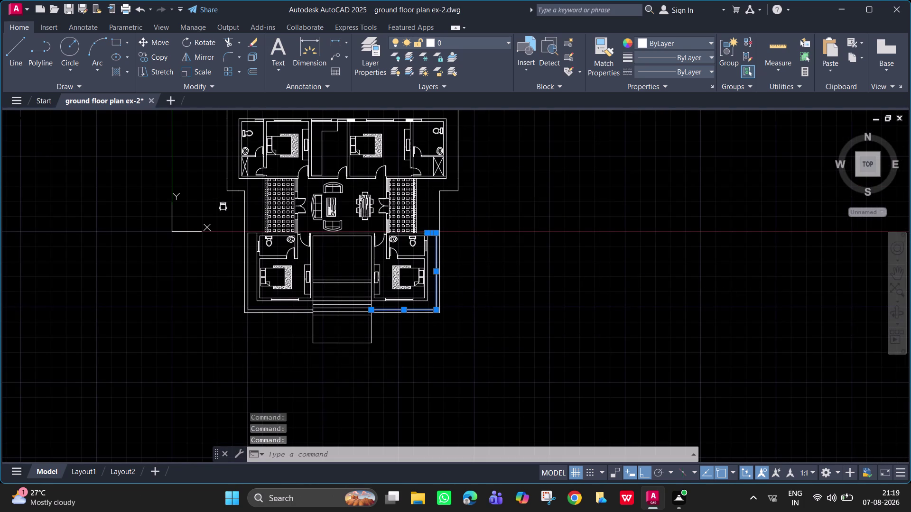
click(248, 283)
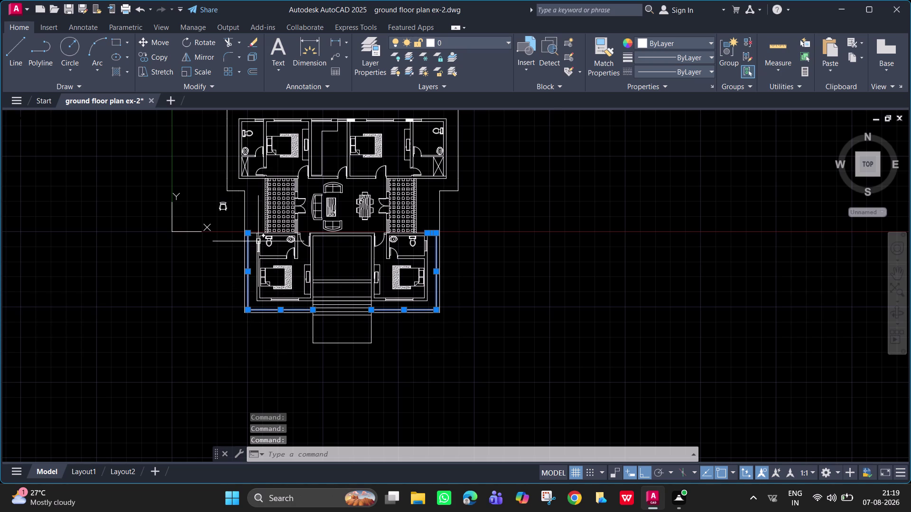
click(254, 233)
scroll(up, 3)
scroll(down, 3)
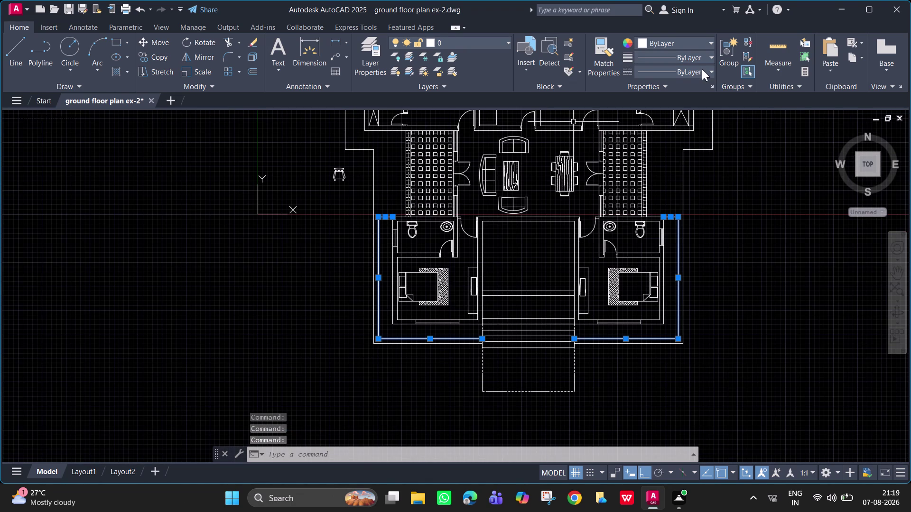
click(702, 68)
click(705, 109)
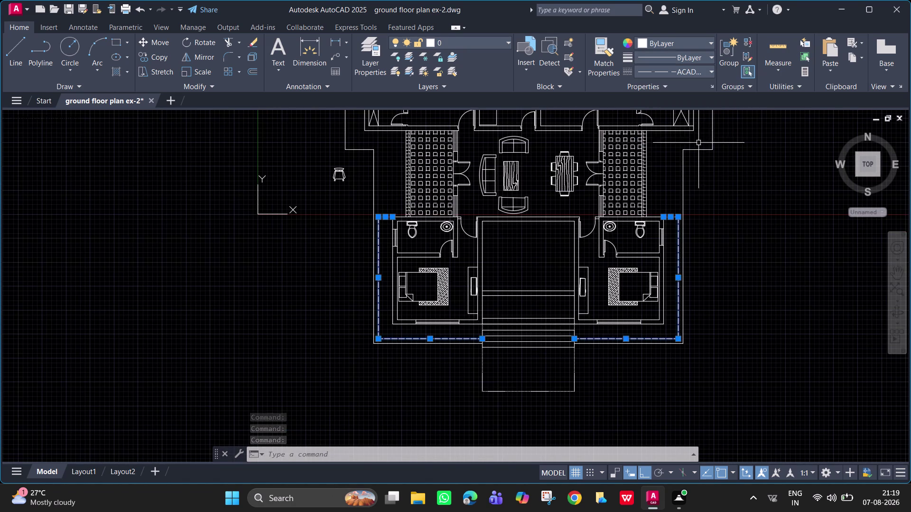
key(Escape)
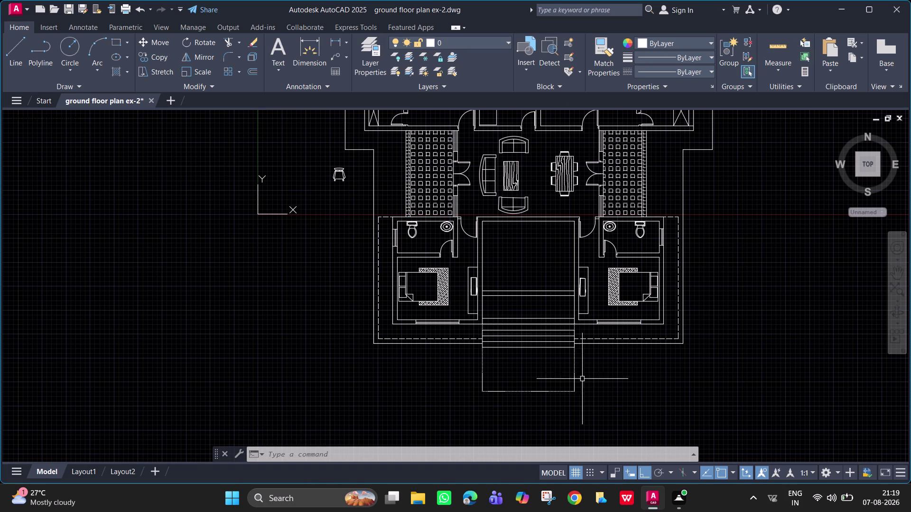
Check the porch rectangle below the steps and leave its dashed linetype unchanged.
scroll(up, 3)
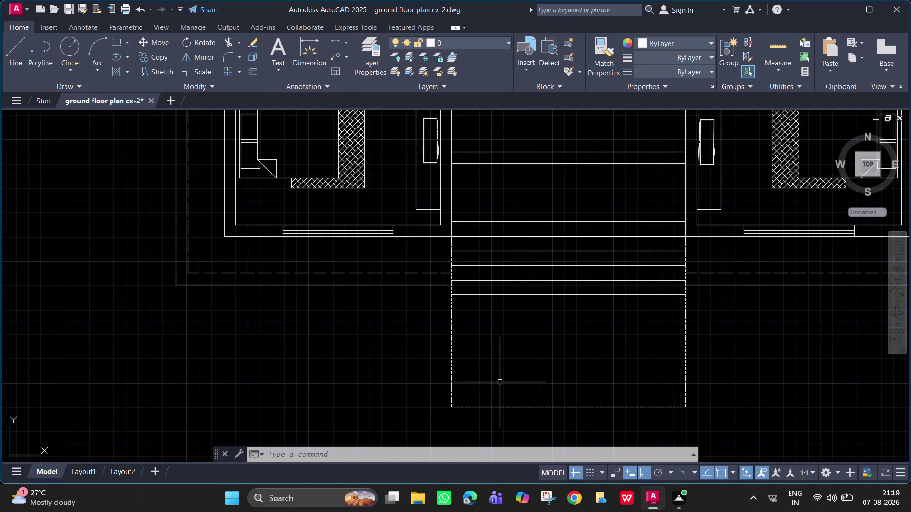
scroll(up, 3)
click(422, 314)
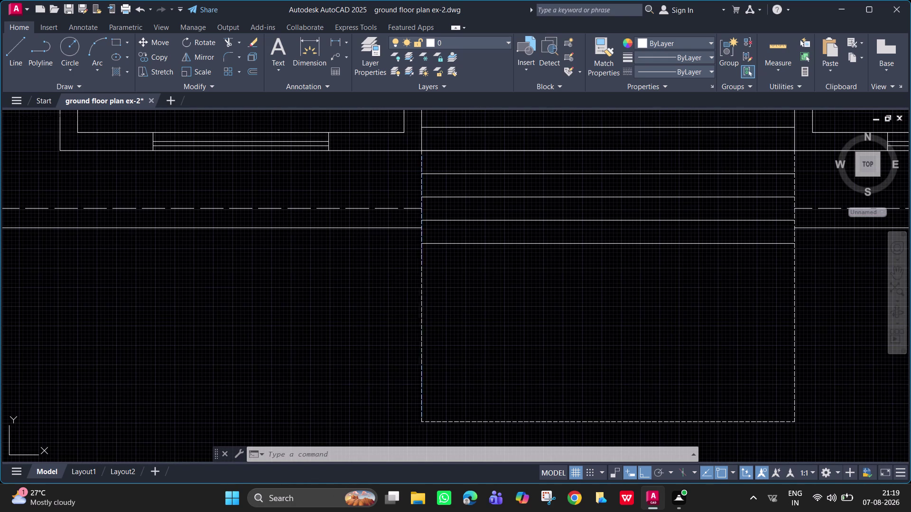
click(641, 423)
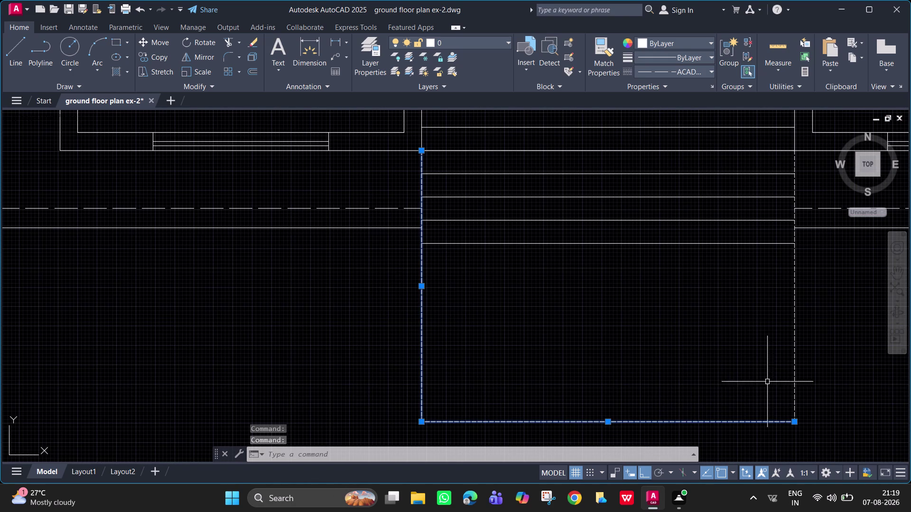
click(795, 360)
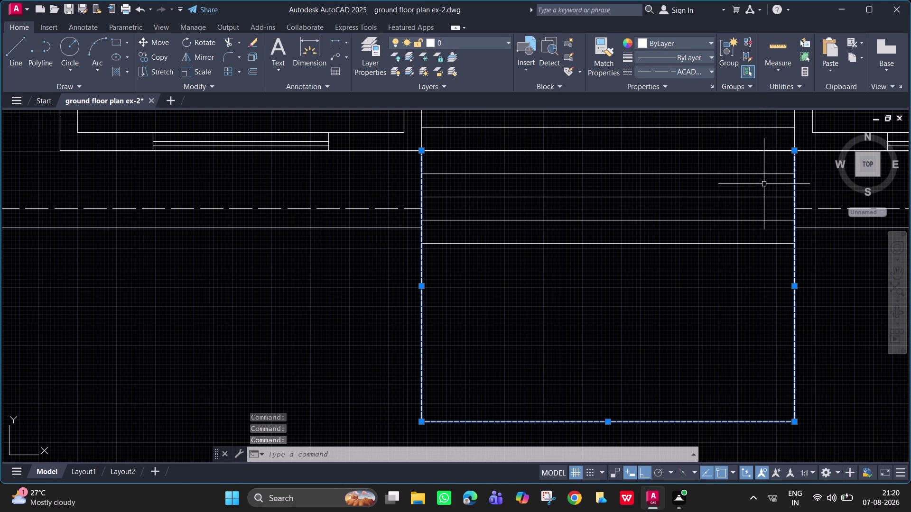
click(701, 73)
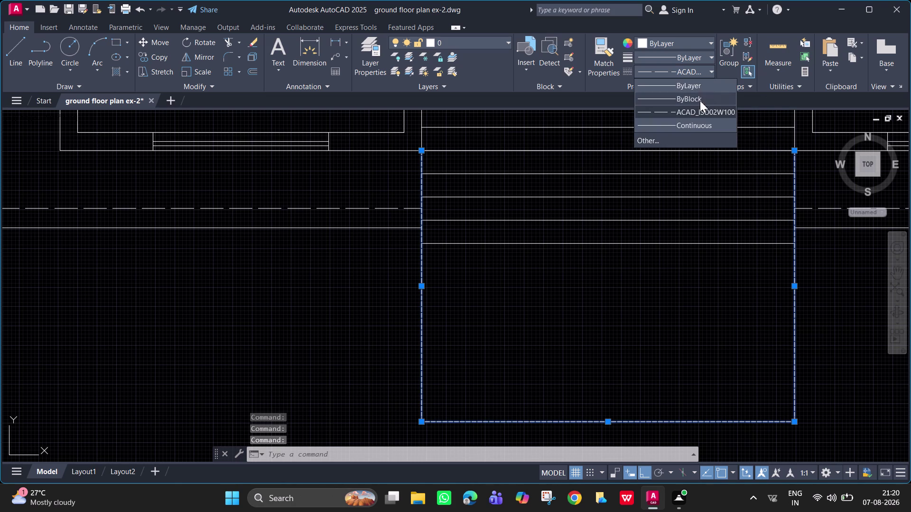
click(700, 110)
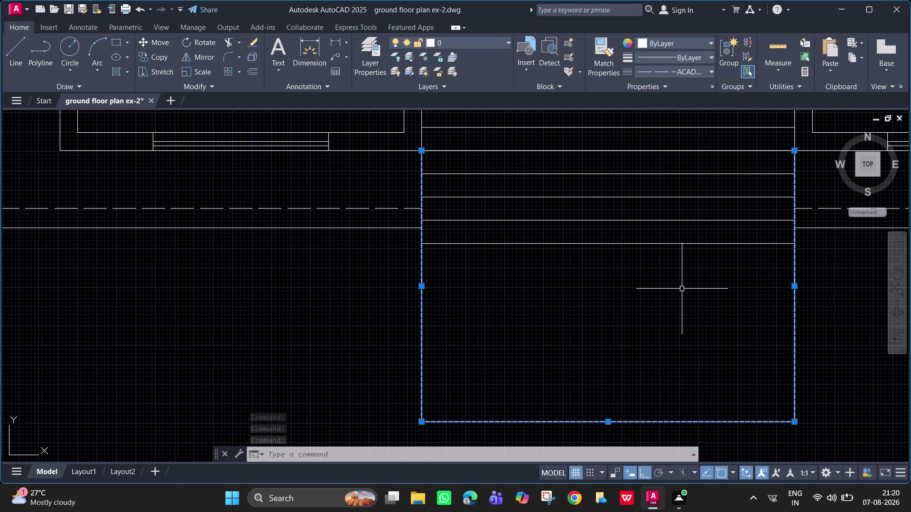
key(Escape)
scroll(down, 3)
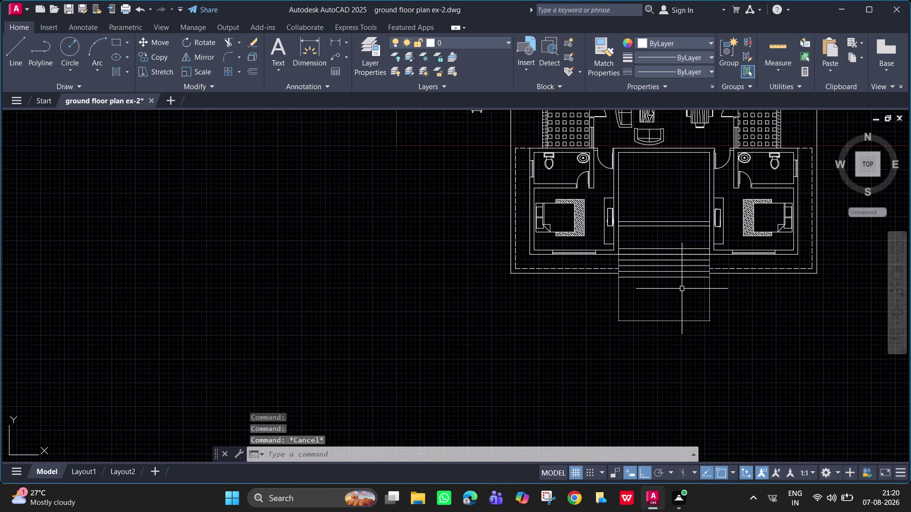
scroll(down, 3)
middle_drag(752, 297, 531, 365)
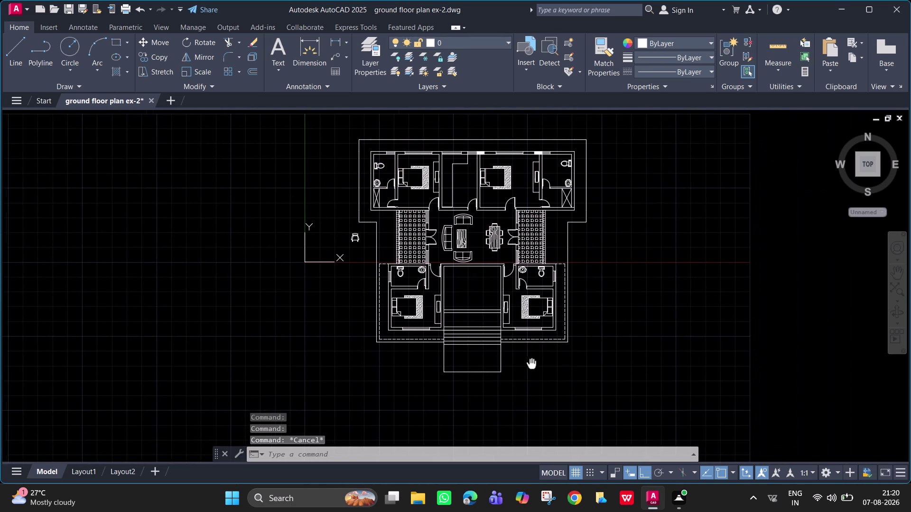
middle_drag(531, 365, 526, 363)
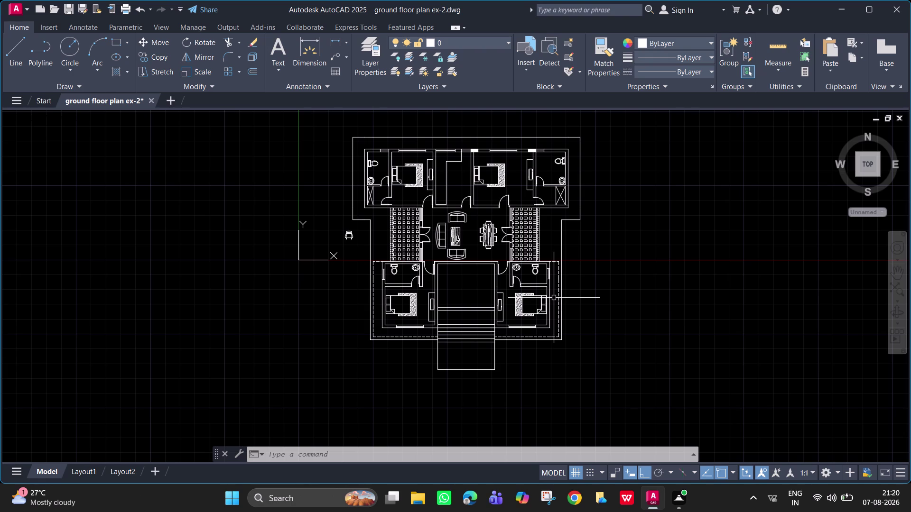
click(784, 39)
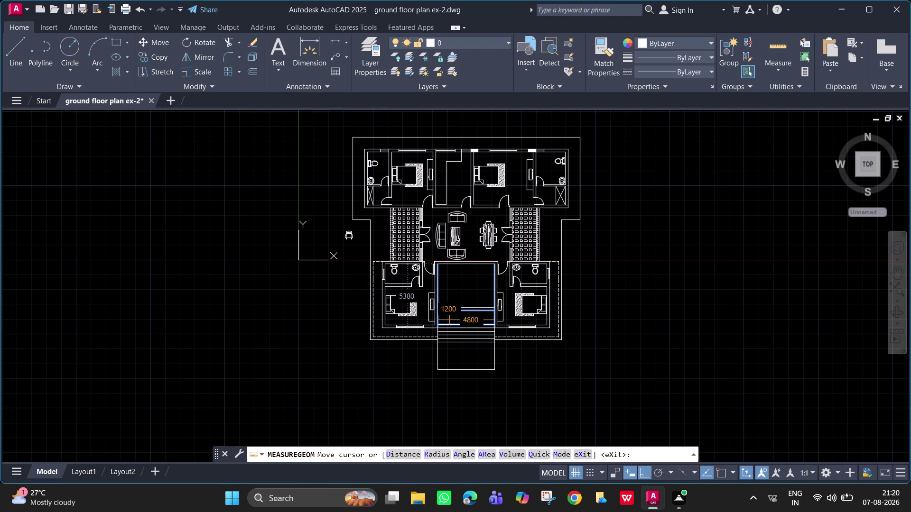
key(Escape)
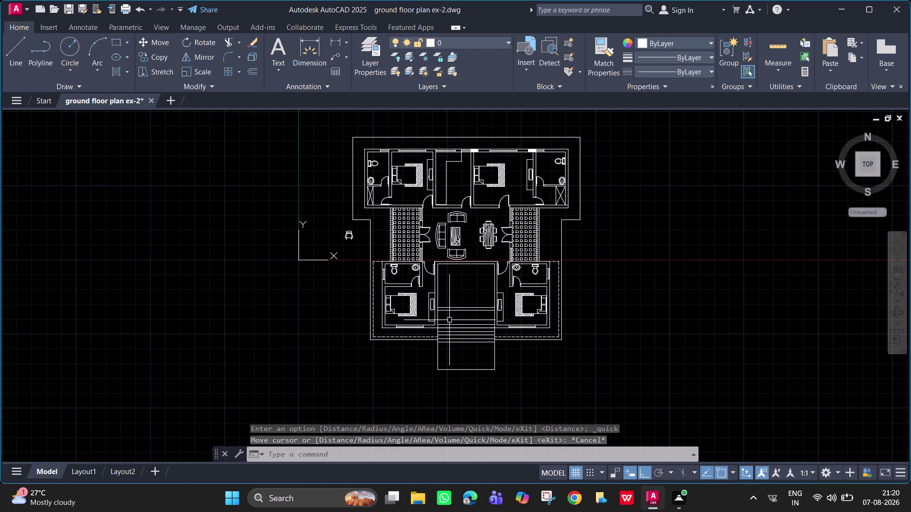
scroll(up, 3)
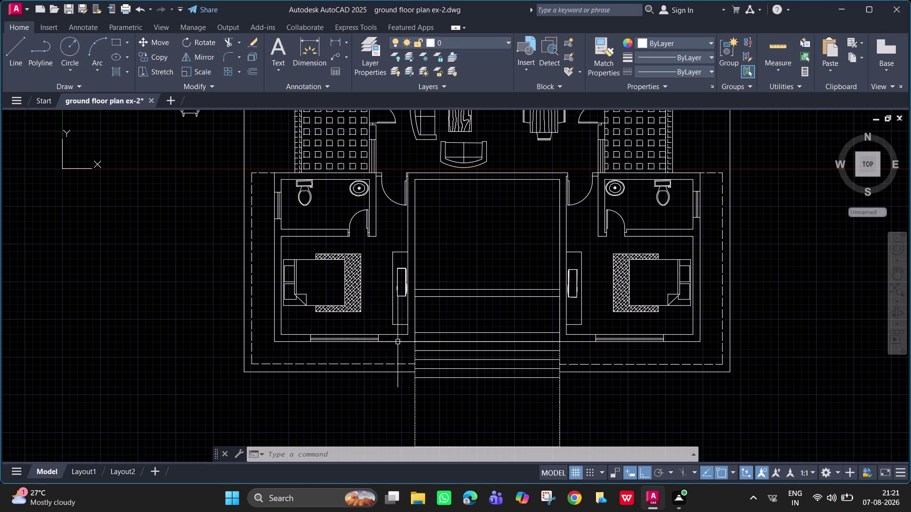
scroll(up, 3)
middle_drag(405, 326, 348, 231)
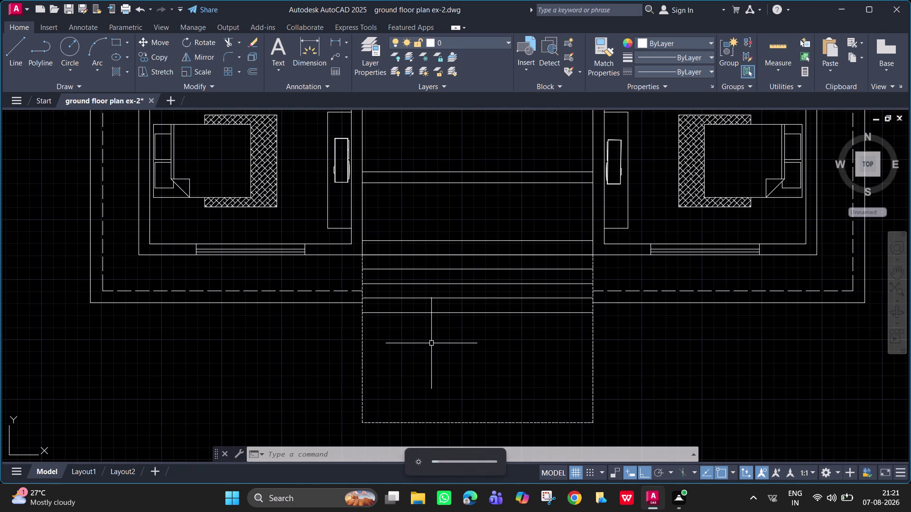
middle_drag(408, 268, 358, 258)
scroll(up, 3)
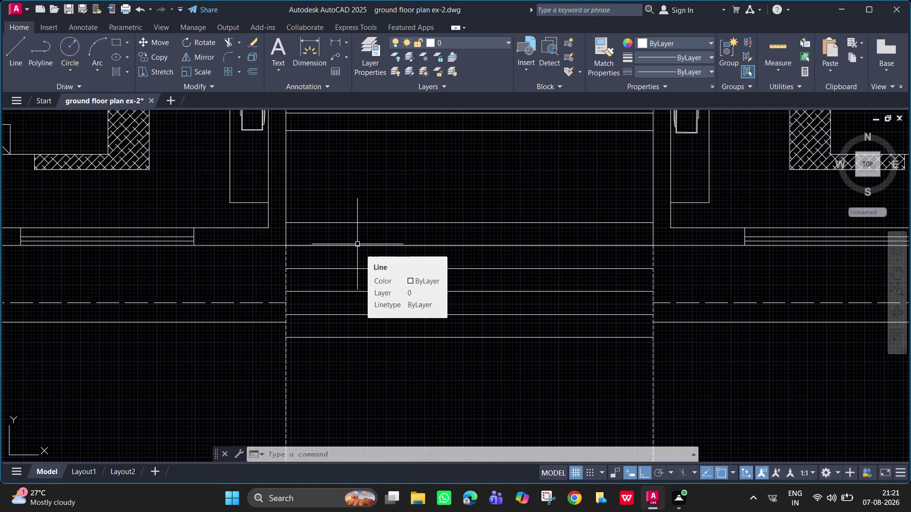
middle_drag(360, 256, 363, 281)
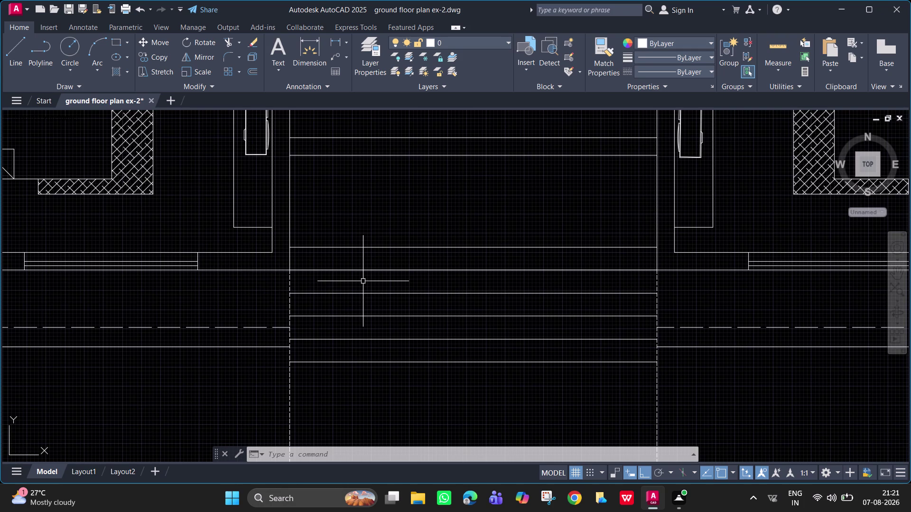
click(364, 249)
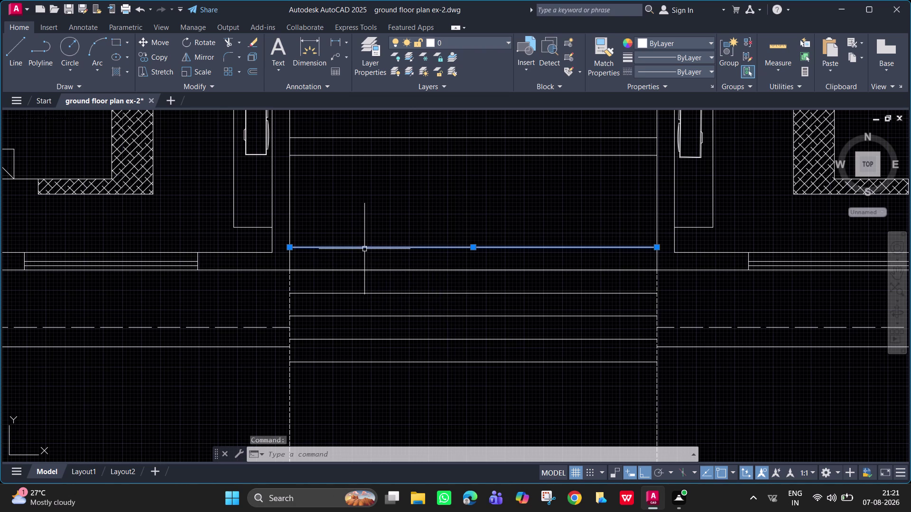
click(767, 46)
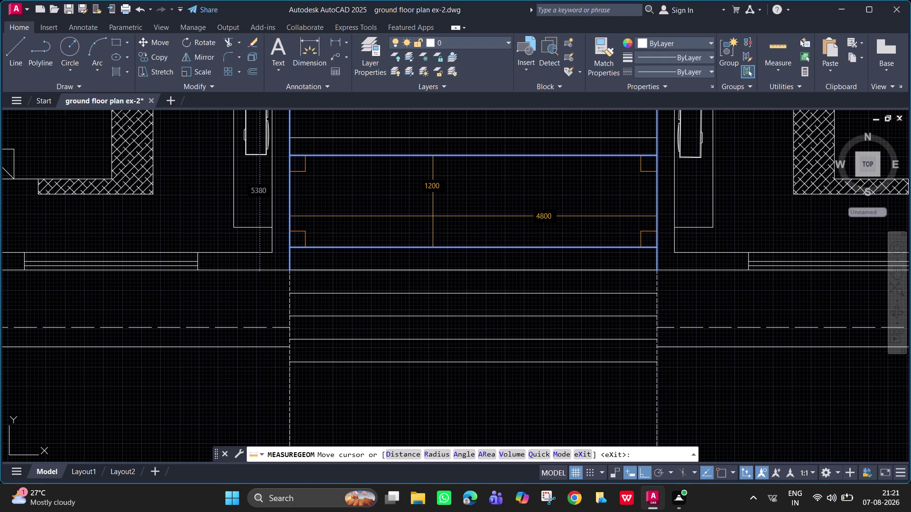
key(Escape)
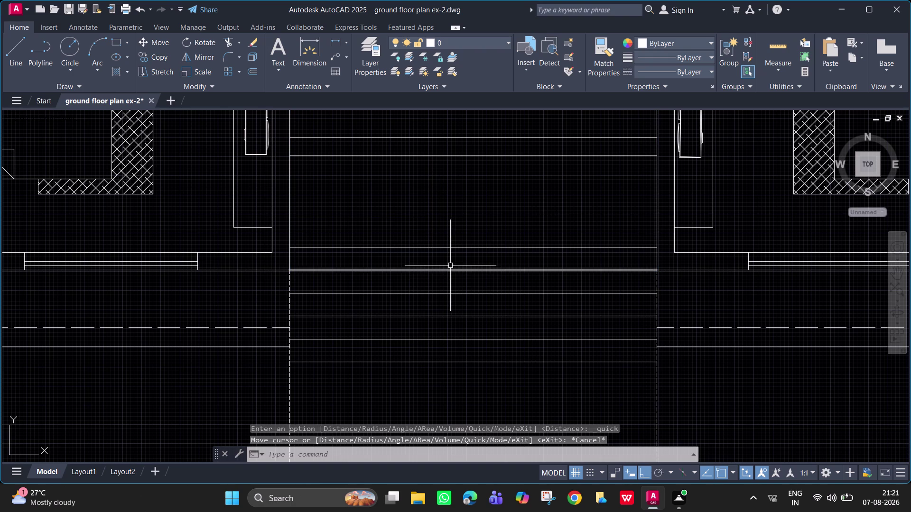
click(451, 250)
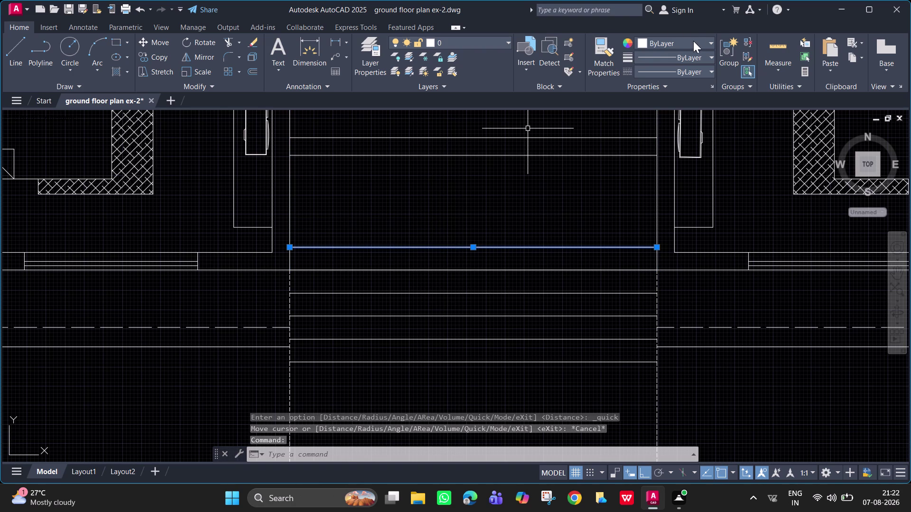
key(Escape)
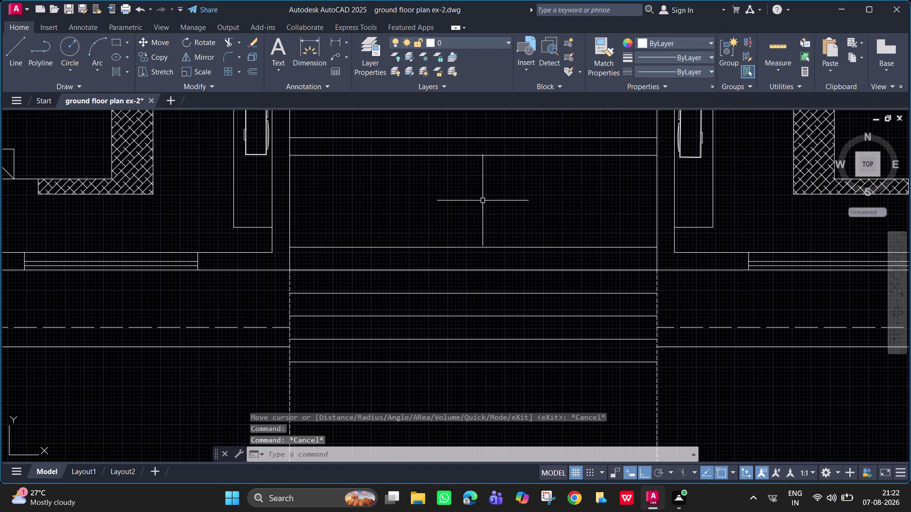
click(511, 249)
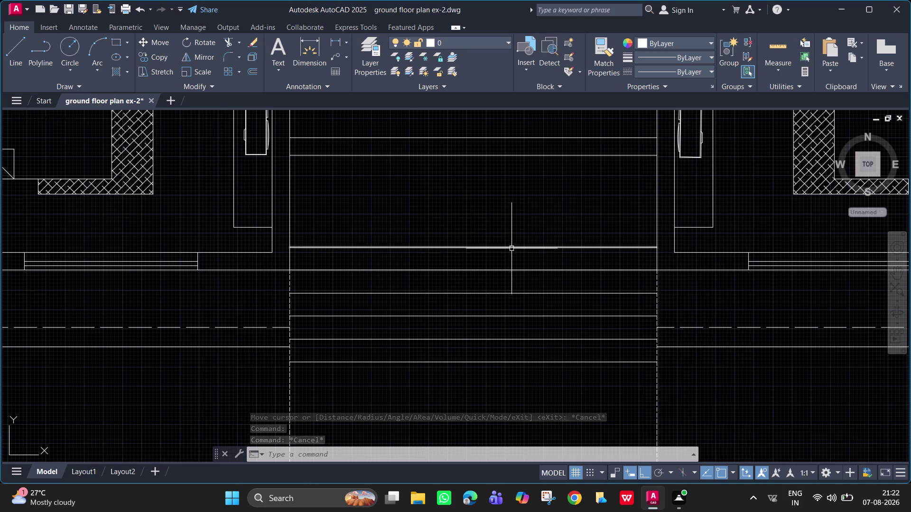
text(ci)
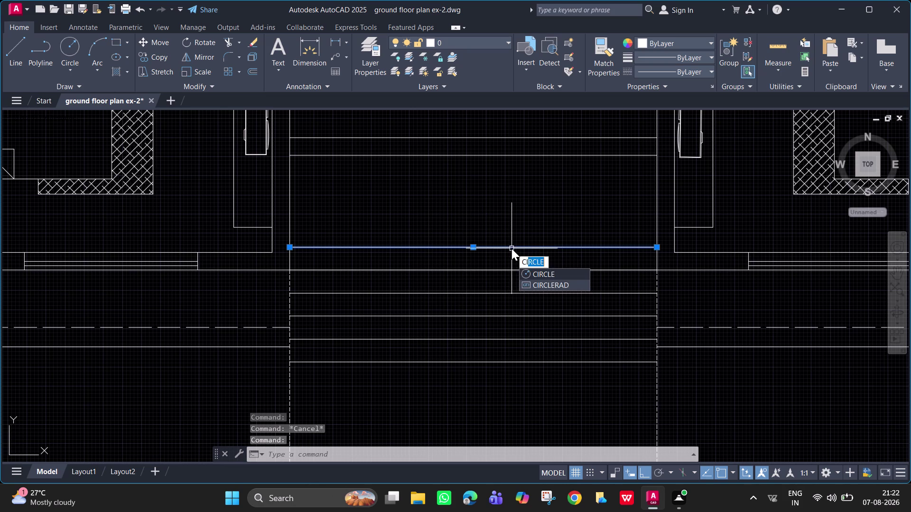
Copy the top porch tread line 300 units upward from its right end.
key(BackSpace)
key(BackSpace)
key(o)
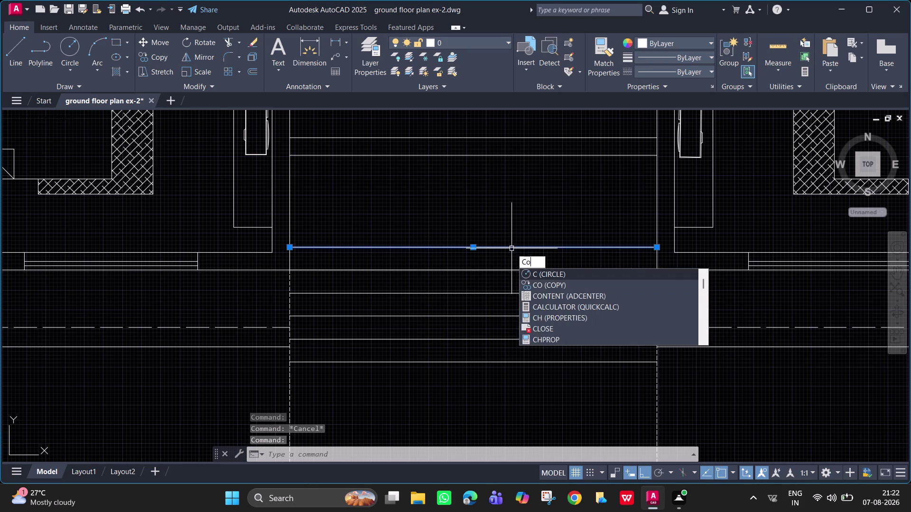
key(Return)
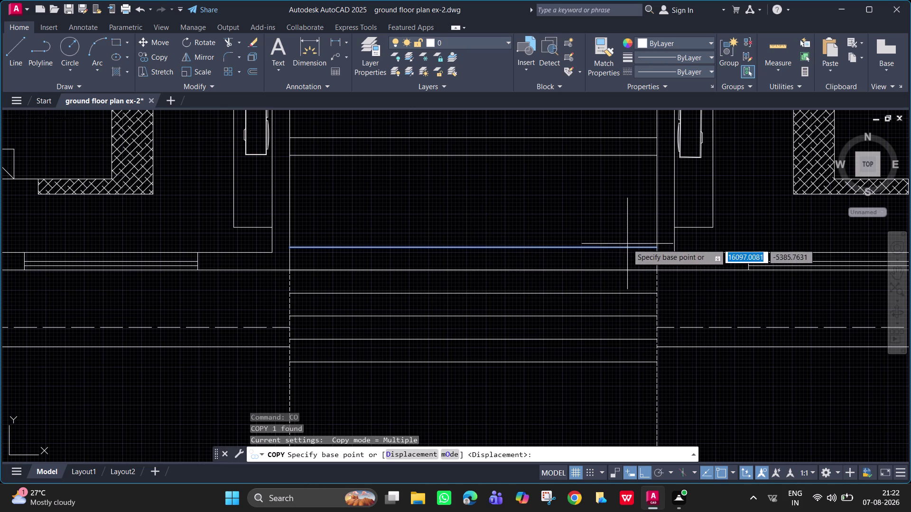
click(657, 247)
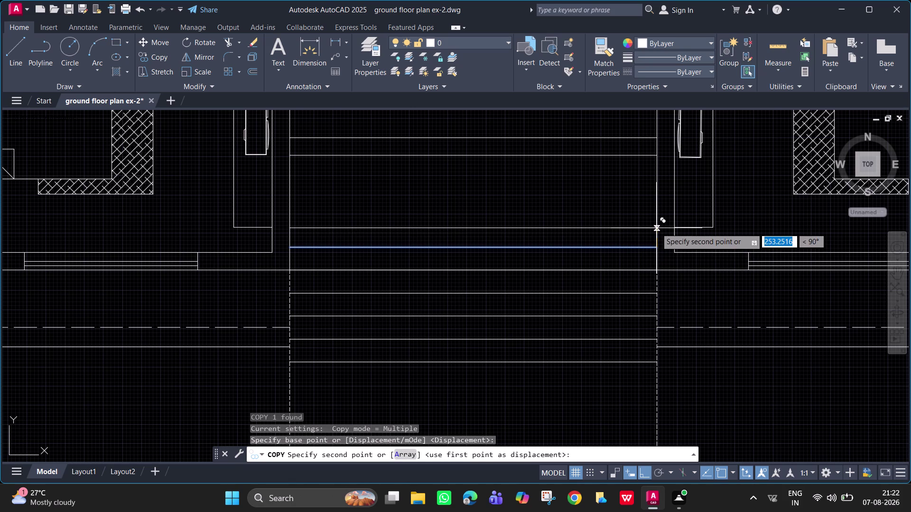
text(30)
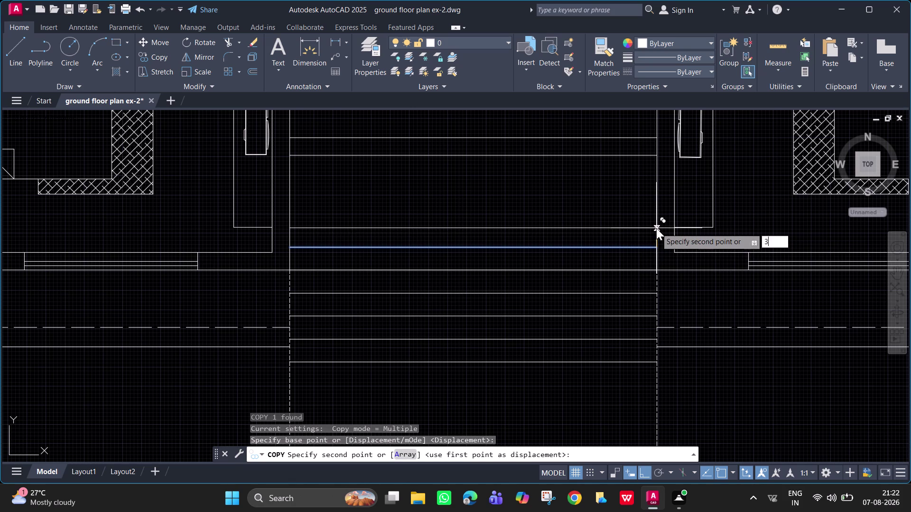
text(0)
key(Return)
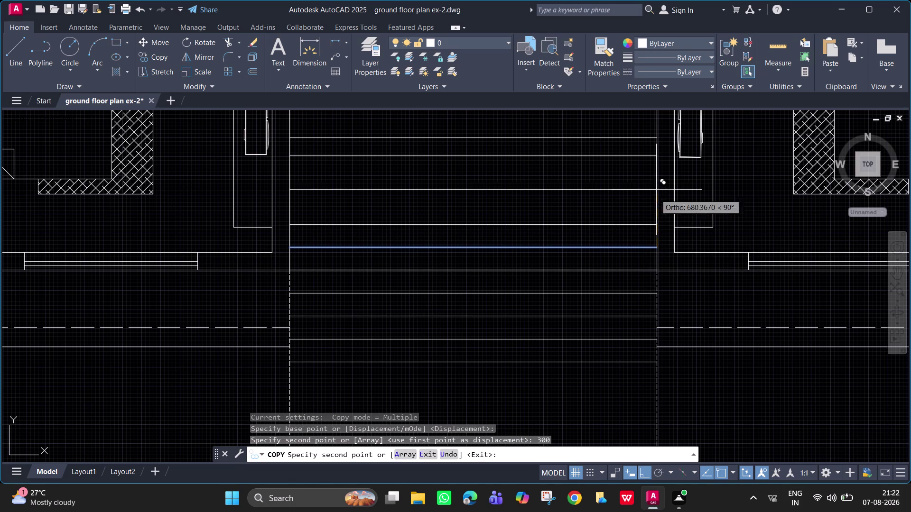
key(Escape)
Give the copied tread line a dashed ACAD linetype.
click(624, 226)
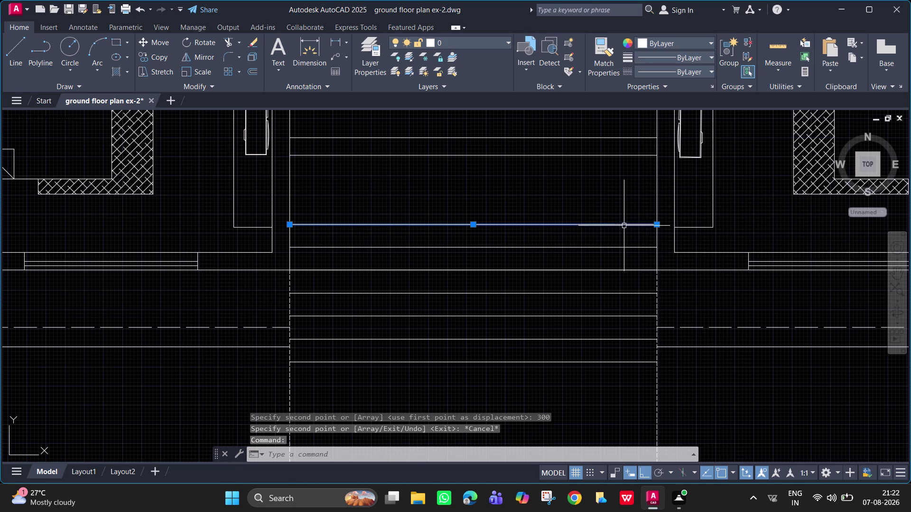
click(700, 72)
click(699, 109)
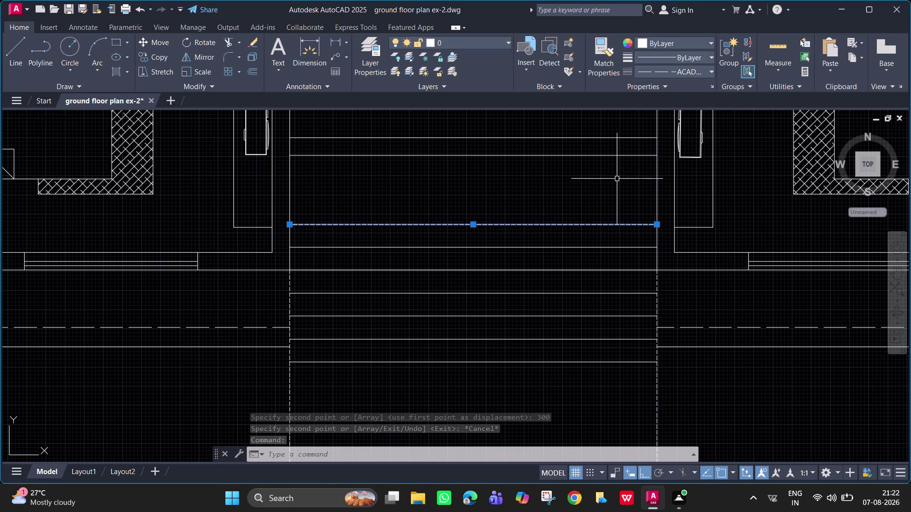
key(Escape)
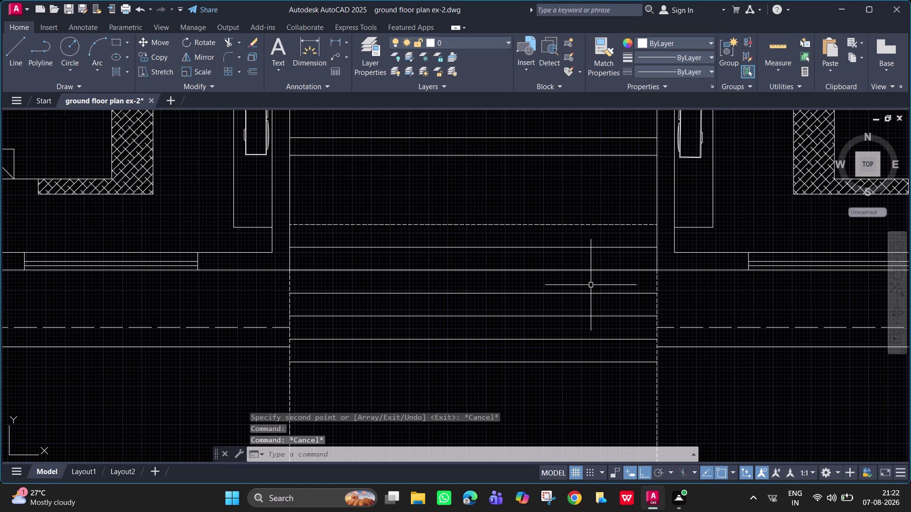
Erase the bottom step line below the remaining porch treads.
click(603, 362)
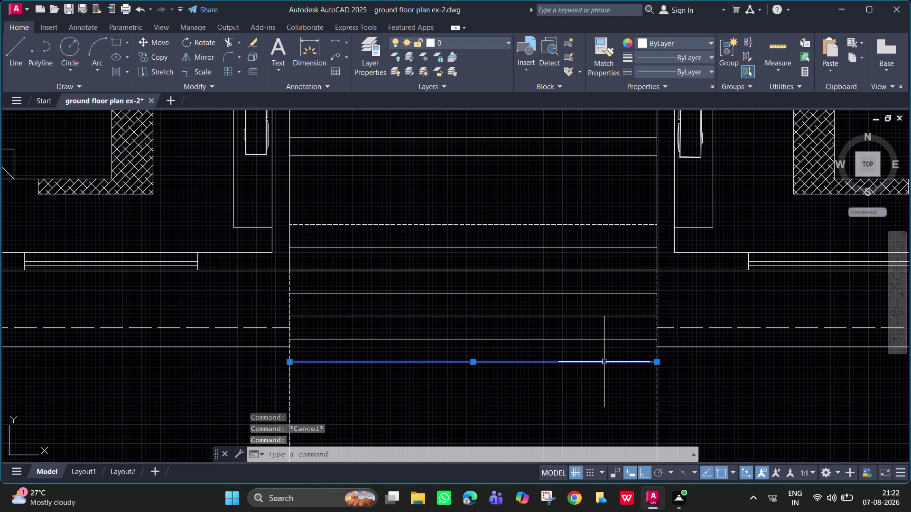
key(Delete)
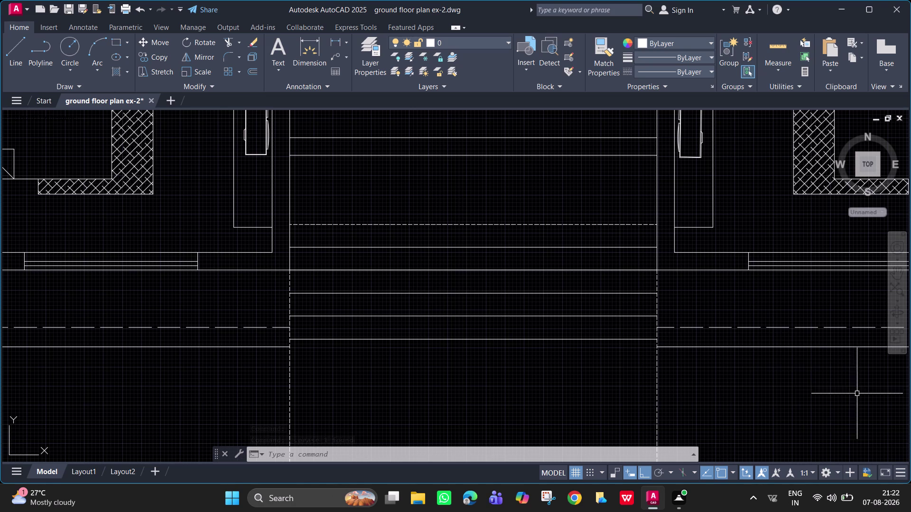
middle_drag(750, 349, 596, 168)
Try a tracked line from the outline's lower right corner, then cancel it.
text(l)
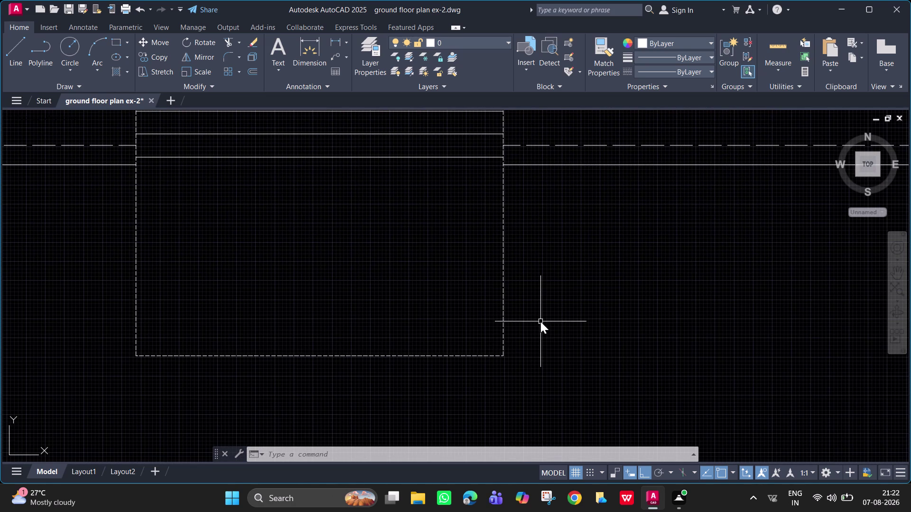
key(space)
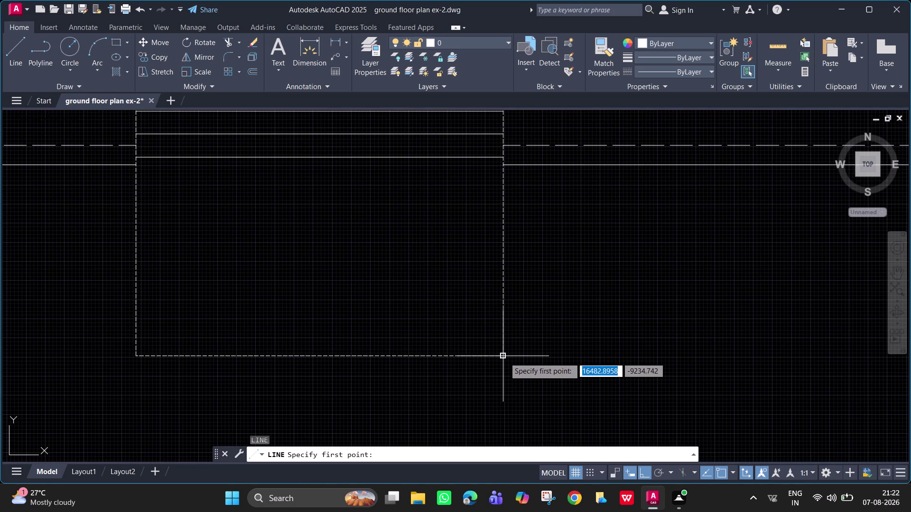
text(tk)
key(space)
click(504, 357)
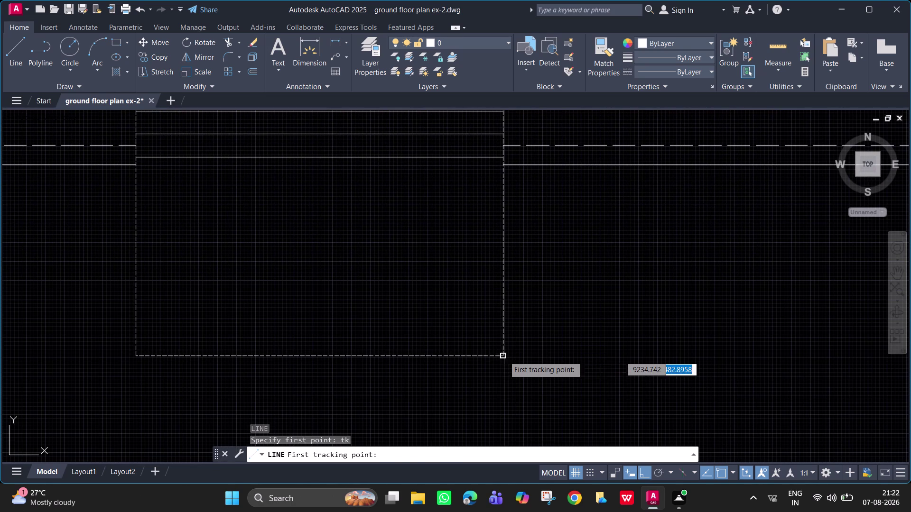
text(25)
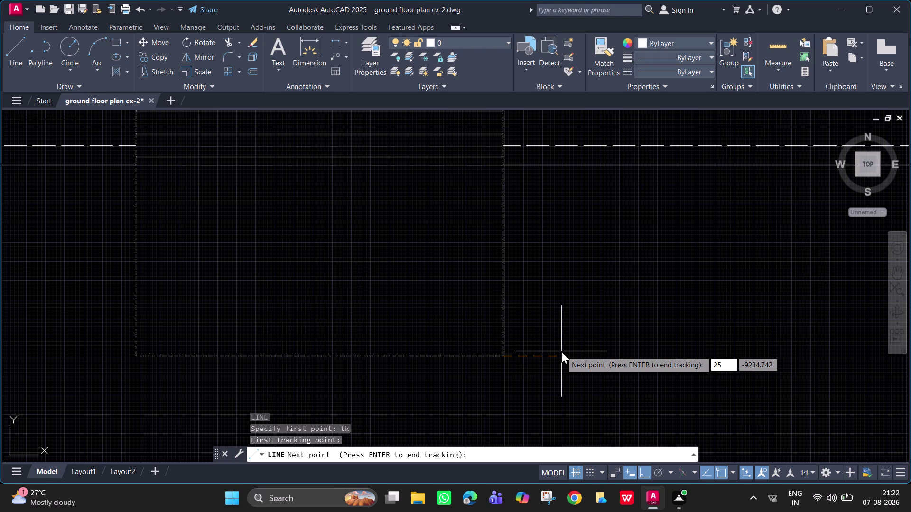
key(BackSpace)
key(BackSpace)
key(BackSpace)
key(F8)
key(Escape)
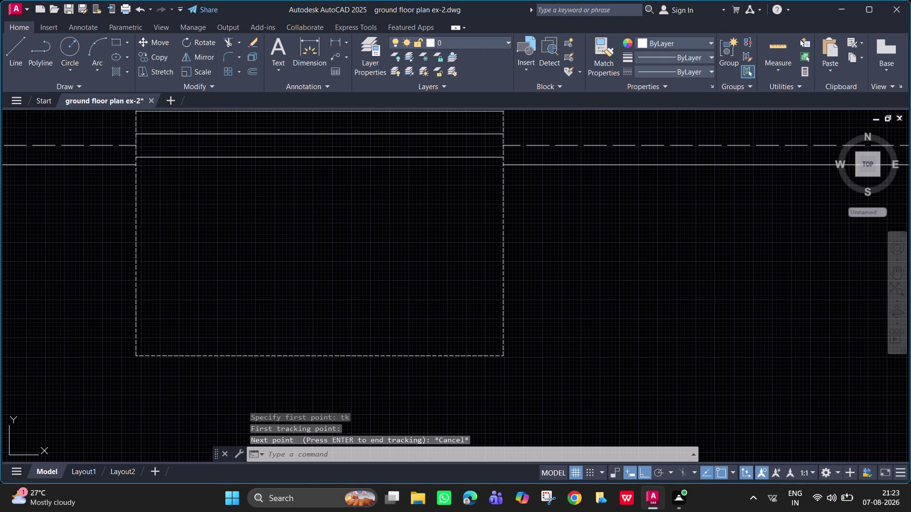
Draw a horizontal line leftward, starting 750 units below the outline's lower right corner.
key(F8)
key(l)
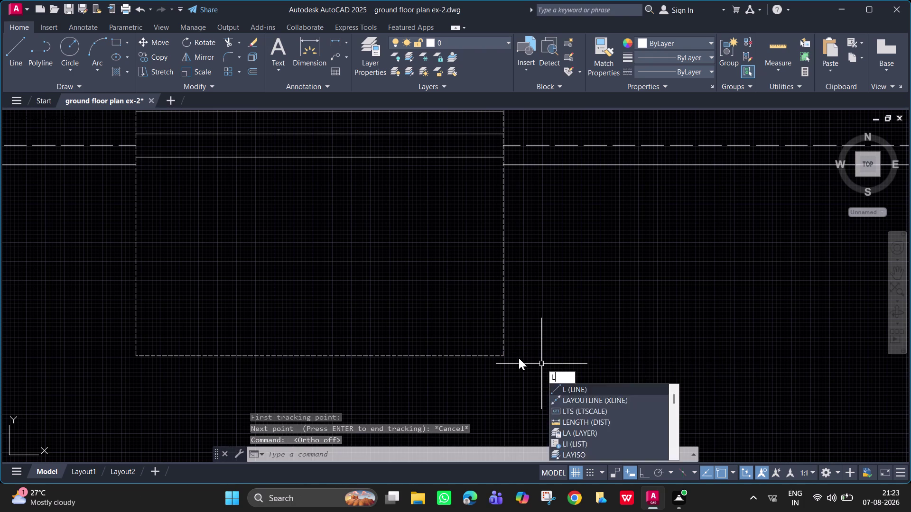
key(space)
text(tk)
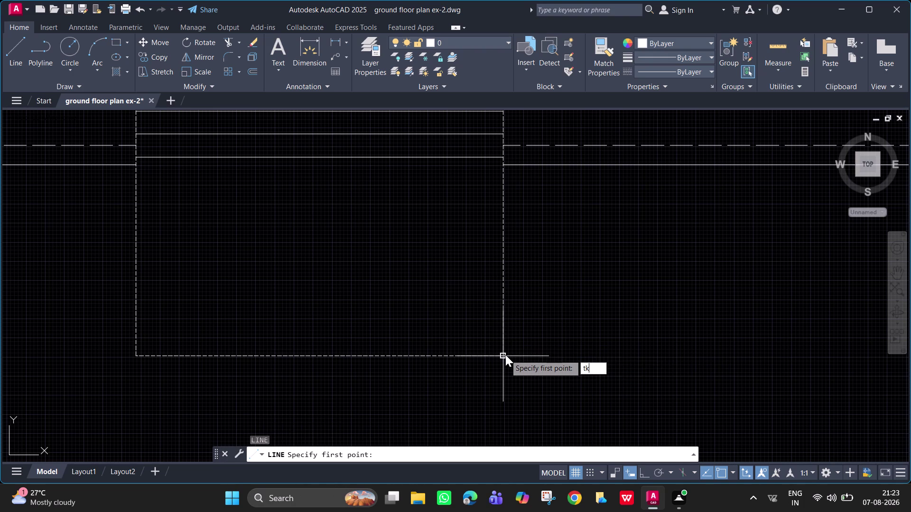
key(space)
click(502, 354)
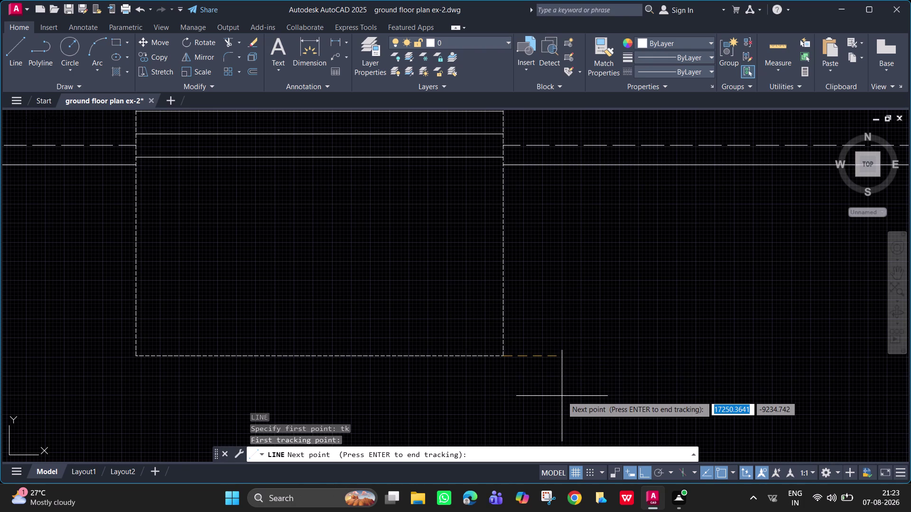
key(F8)
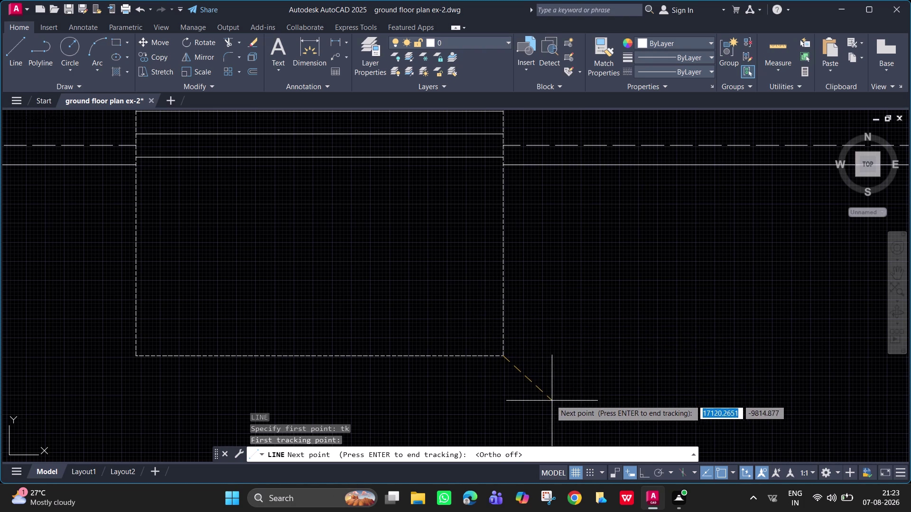
text(750)
key(Return)
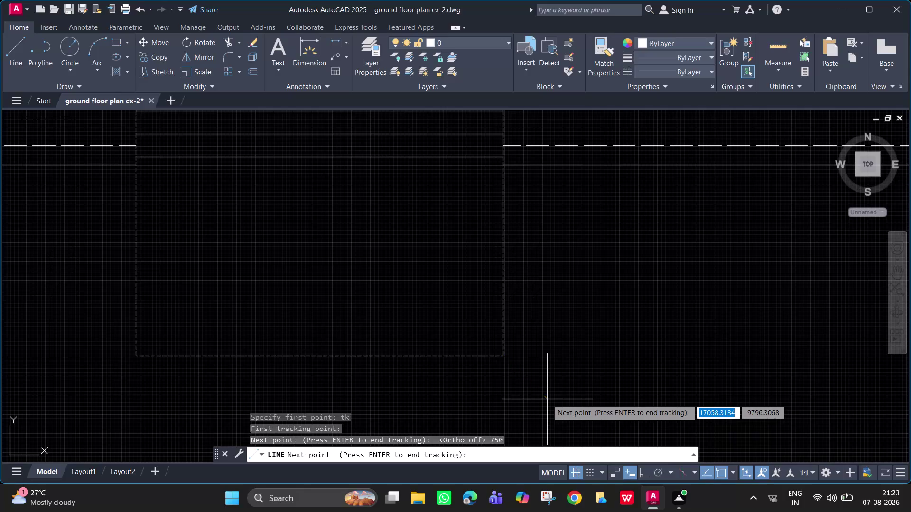
key(Return)
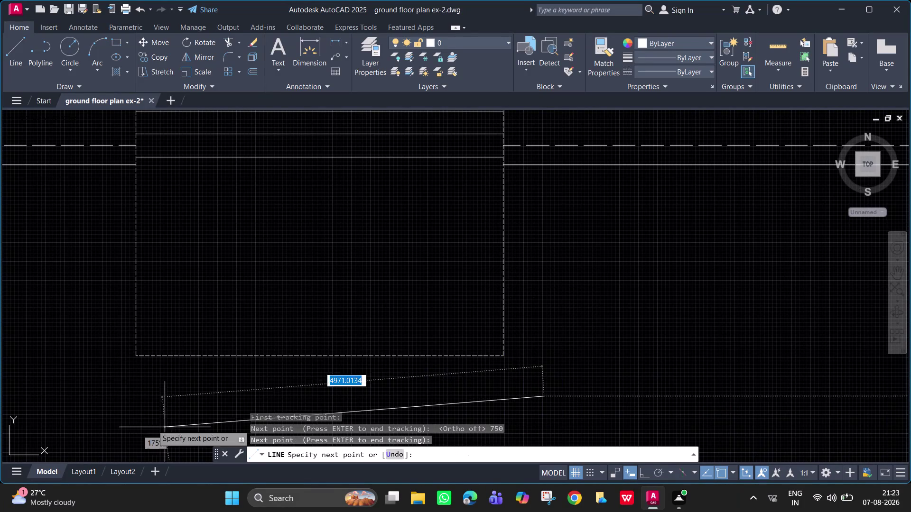
key(F8)
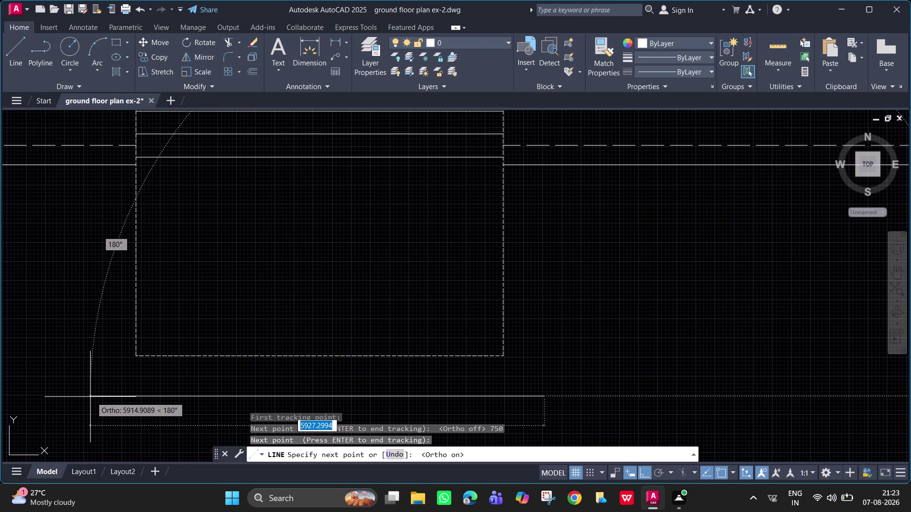
click(92, 397)
key(Escape)
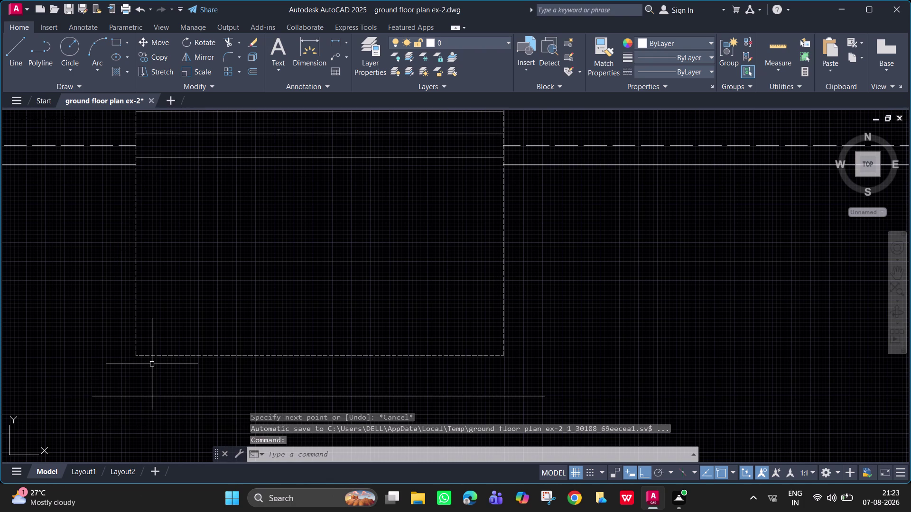
Try a tracked line from the outline's lower left, then cancel it.
text(l t)
text(k)
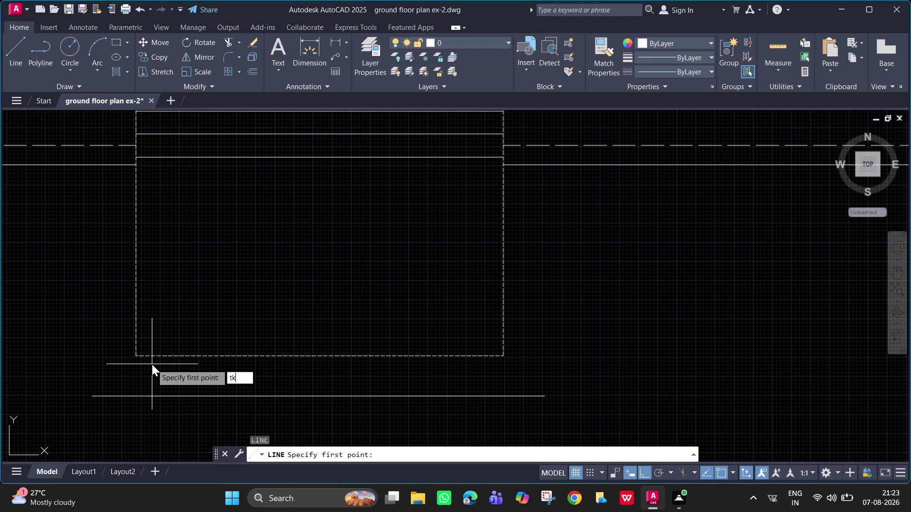
key(space)
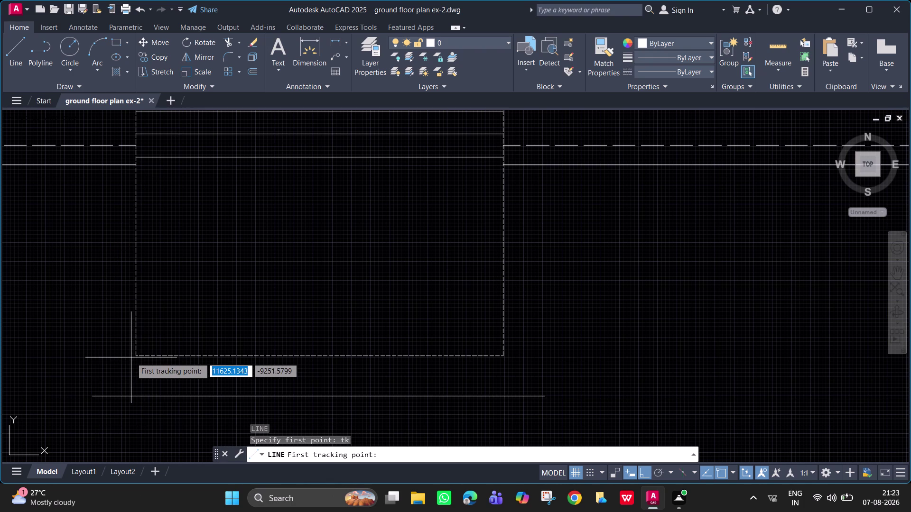
click(136, 357)
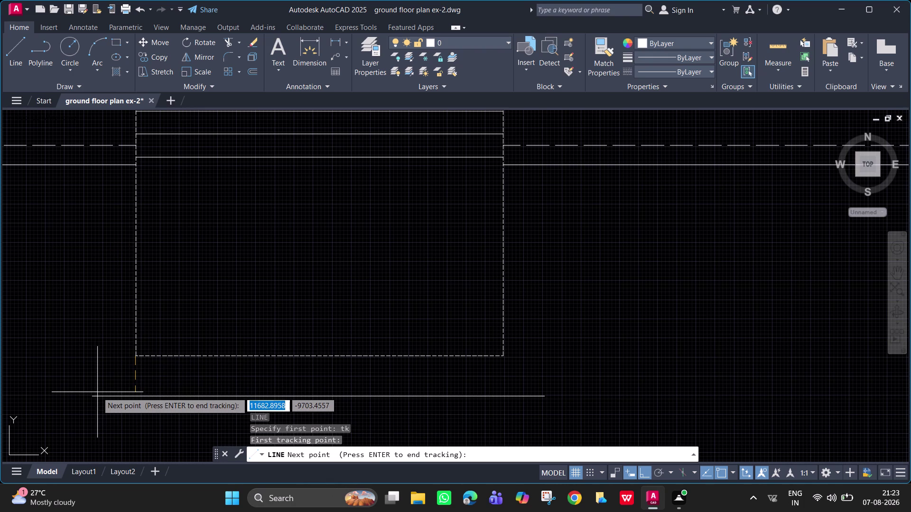
key(Escape)
text(l)
key(space)
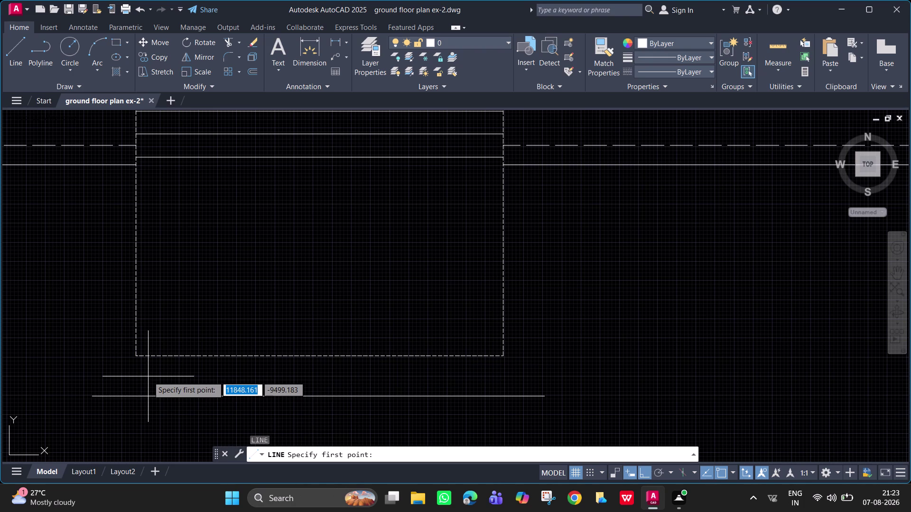
key(Escape)
Copy the outline's bottom dashed line 300 units downward.
click(153, 357)
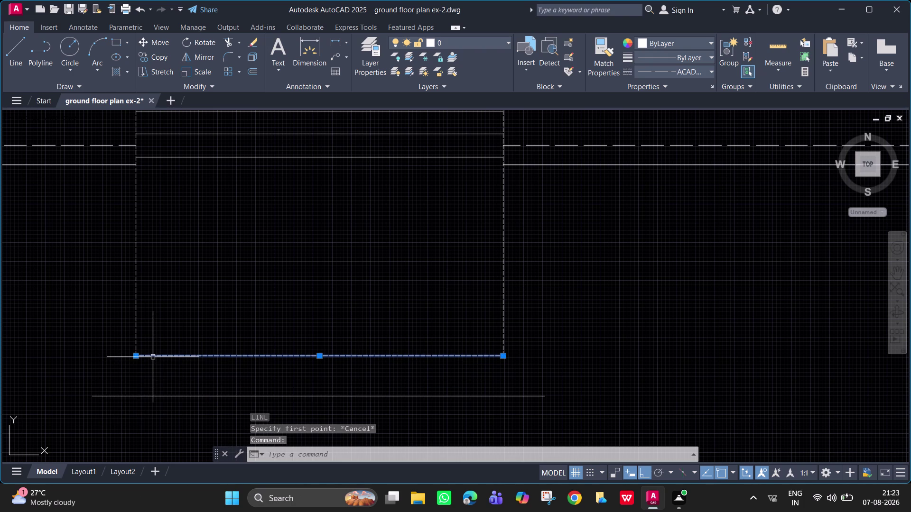
text(co)
key(space)
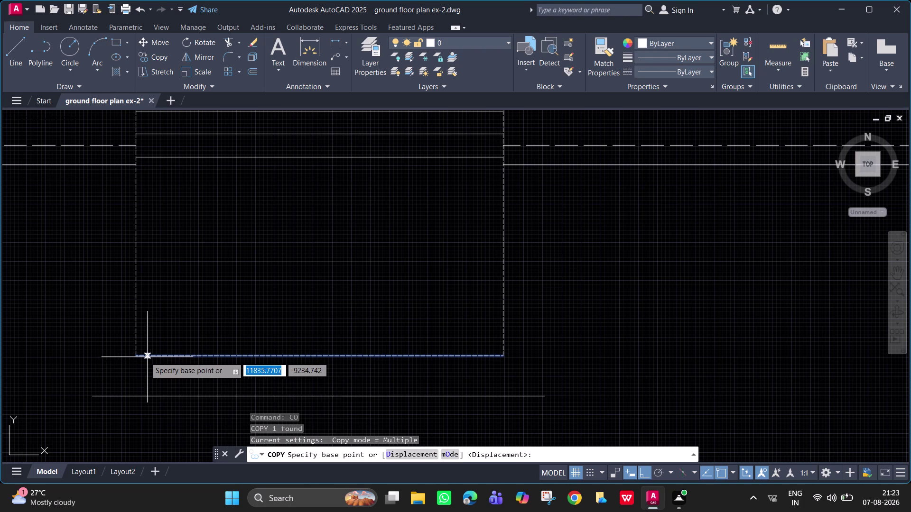
click(137, 357)
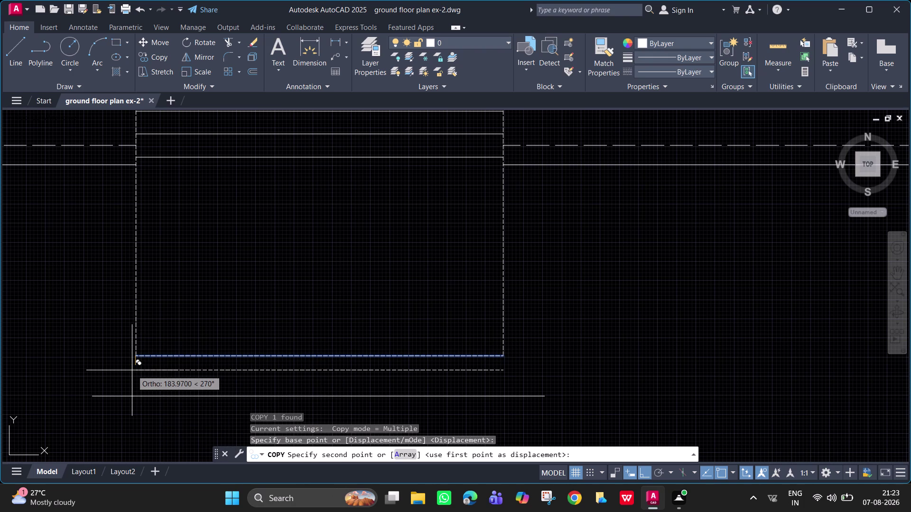
text(300)
key(Return)
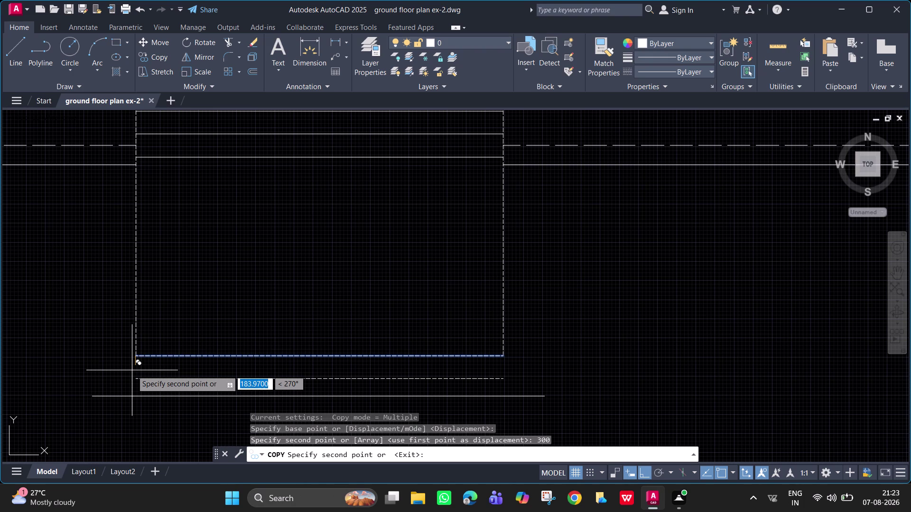
key(Escape)
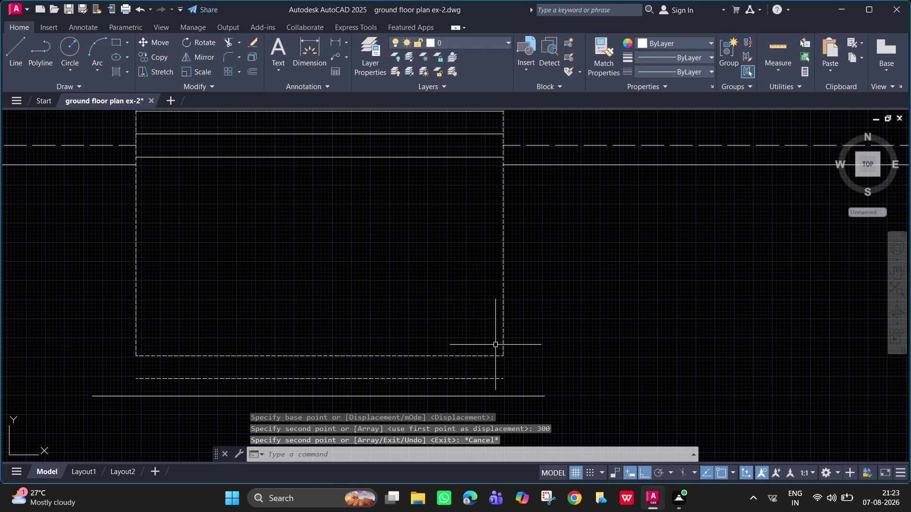
text(ex)
key(space)
Extend both dashed sides of the outline down to the new dashed line.
click(503, 338)
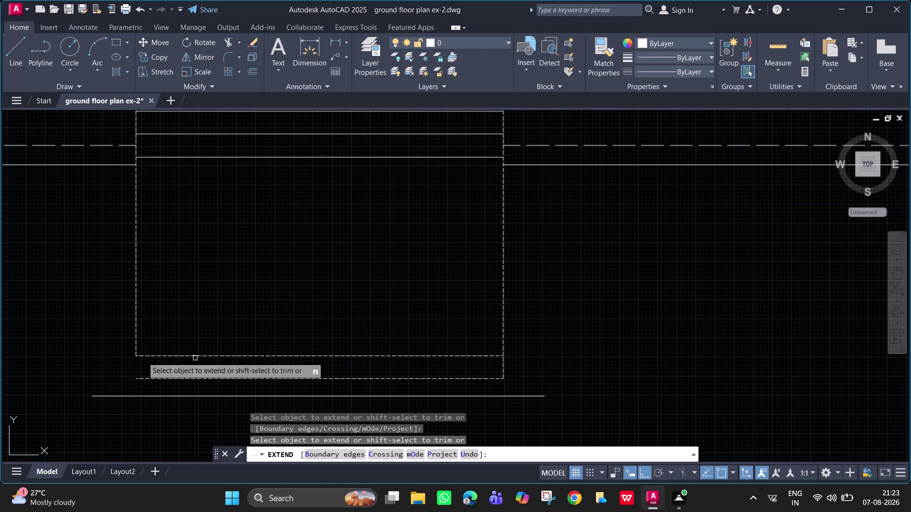
click(134, 343)
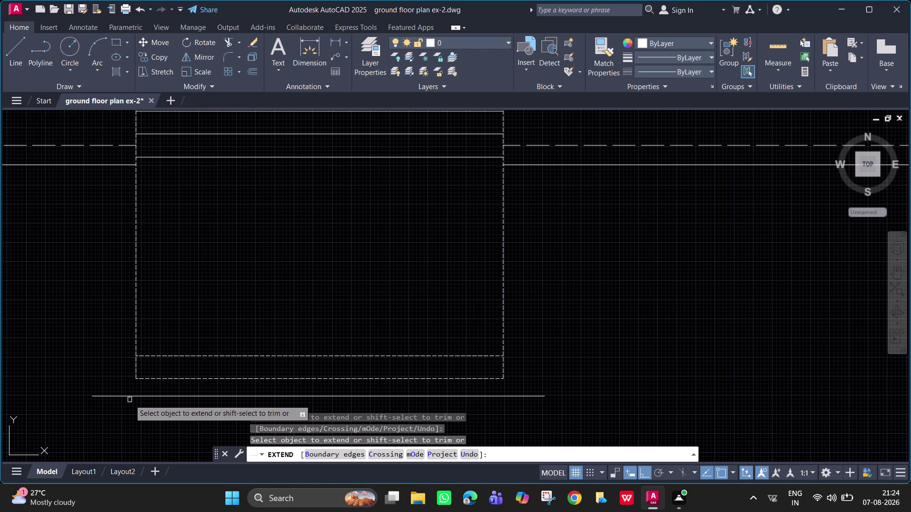
key(Escape)
key(space)
key(Escape)
Delete the long solid horizontal line beneath the plan.
click(128, 397)
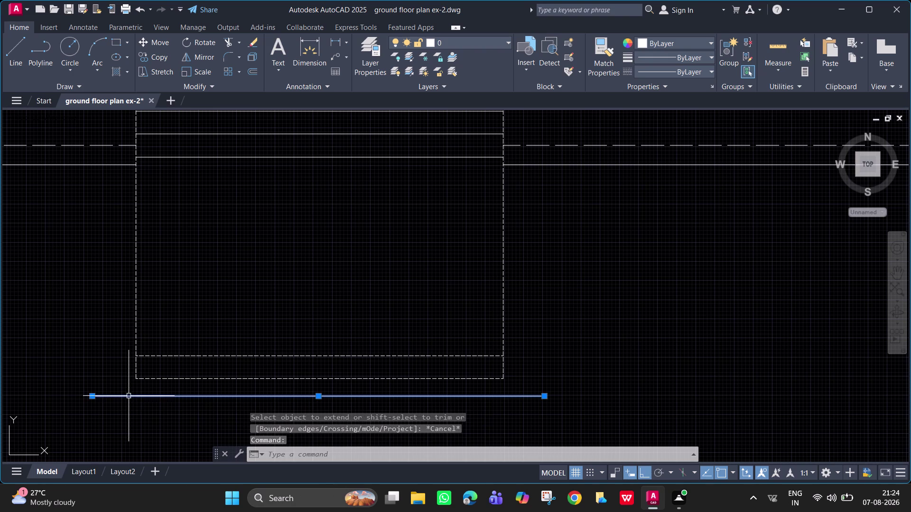
key(Delete)
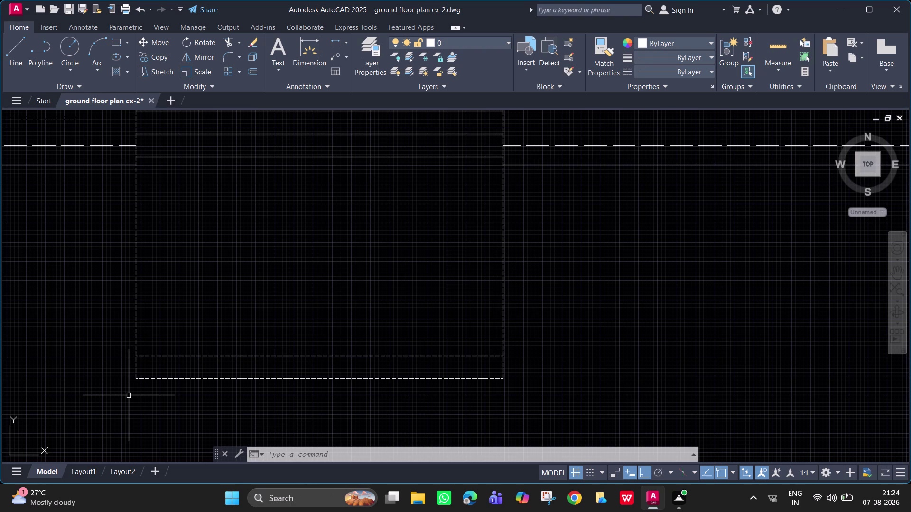
middle_drag(398, 286, 433, 167)
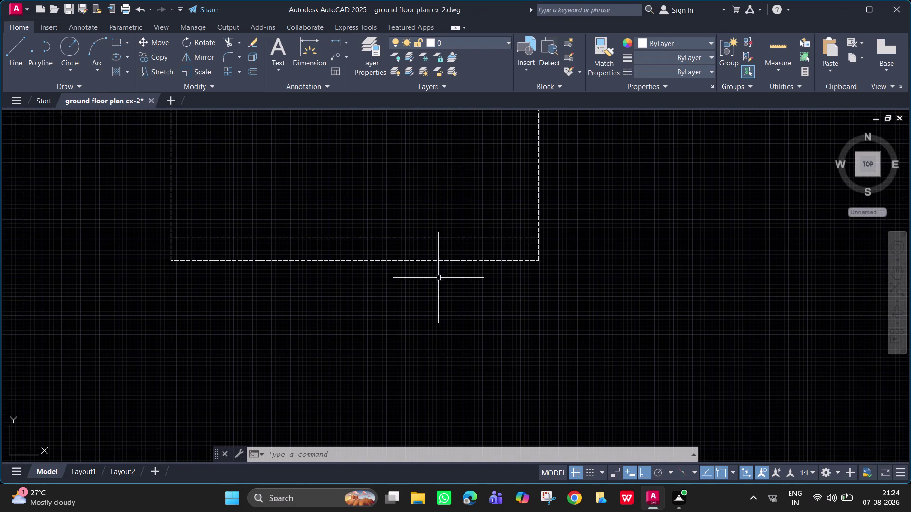
Draw a 750-unit diagonal from the outline's lower right corner, then a long edge leftward.
text(l)
key(space)
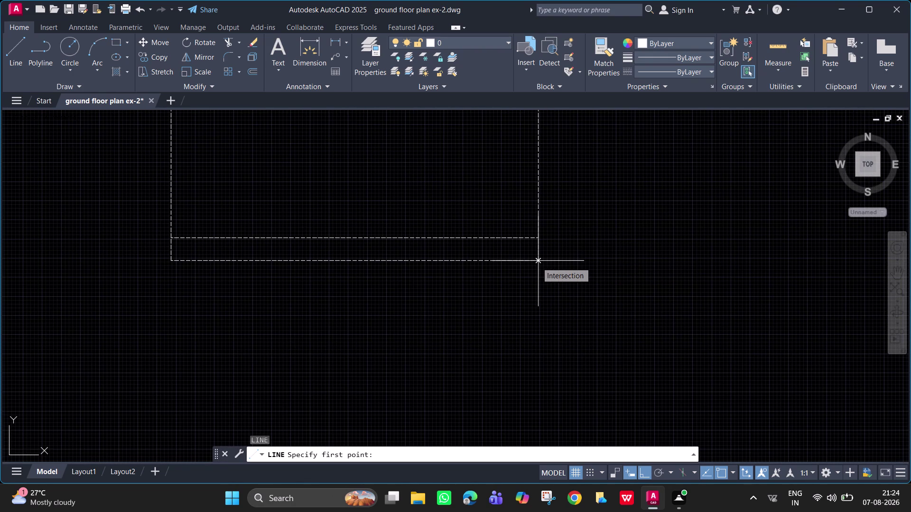
key(F8)
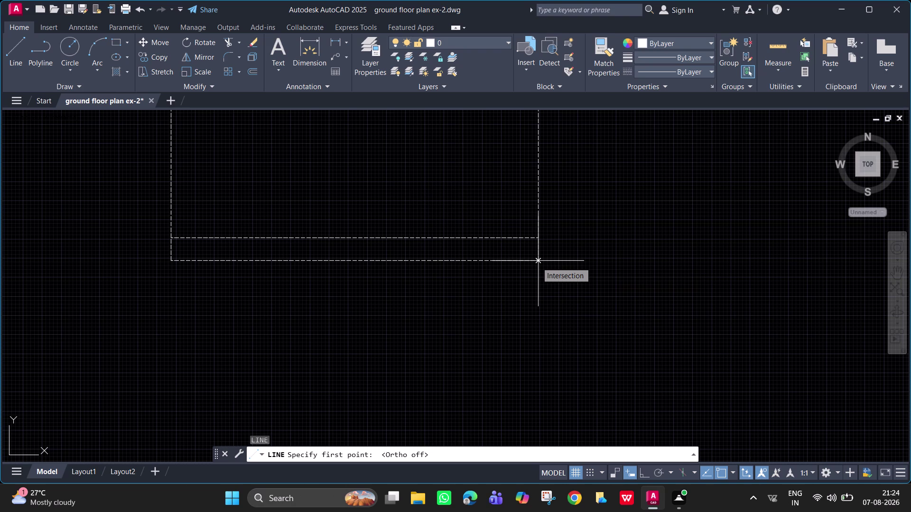
click(540, 263)
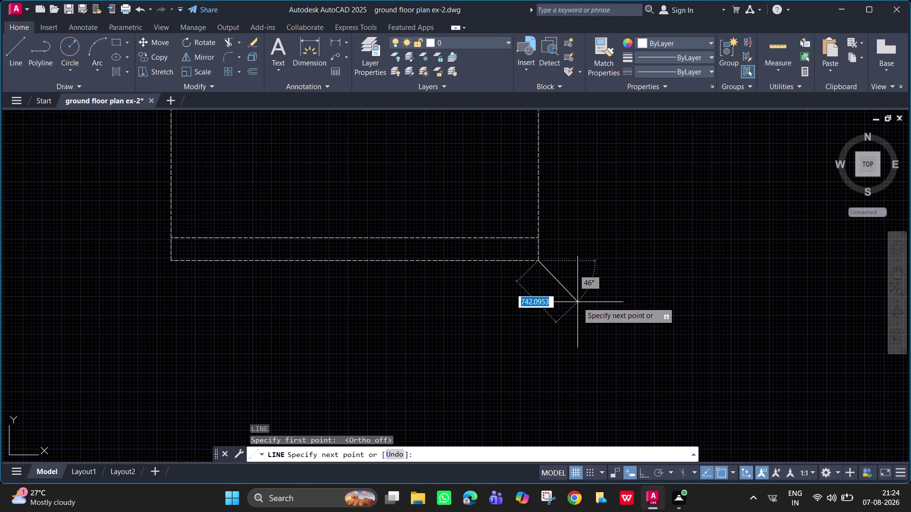
text(7)
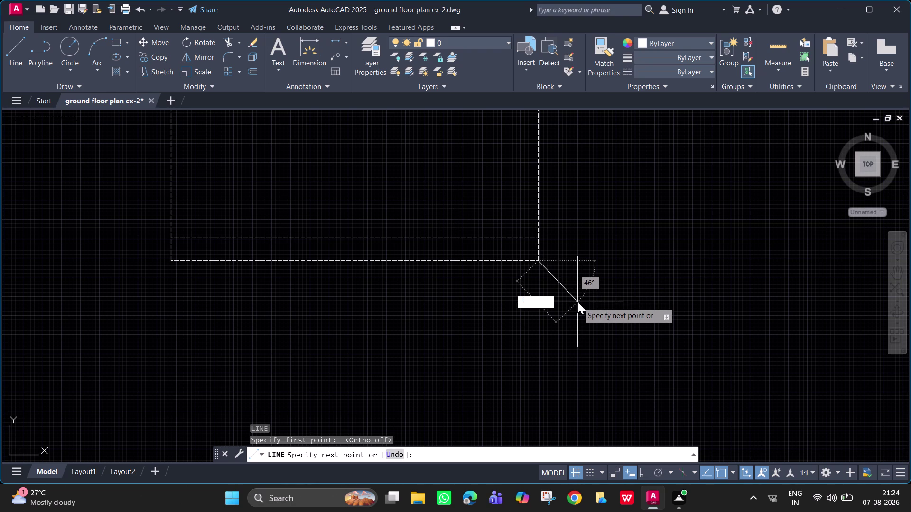
text(50)
key(Return)
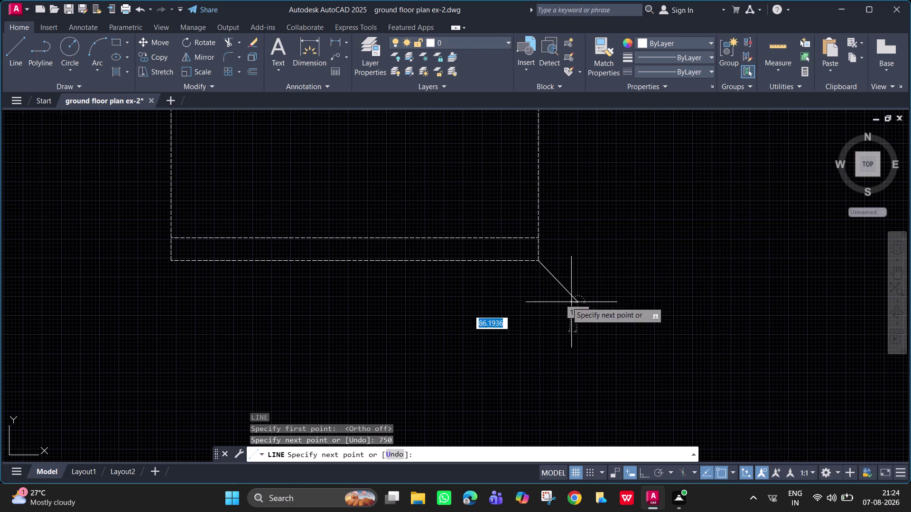
key(F8)
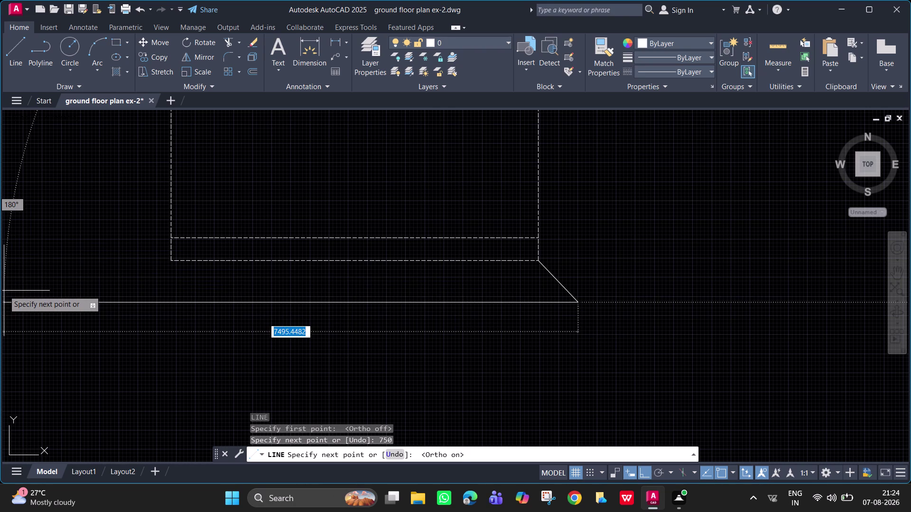
click(102, 302)
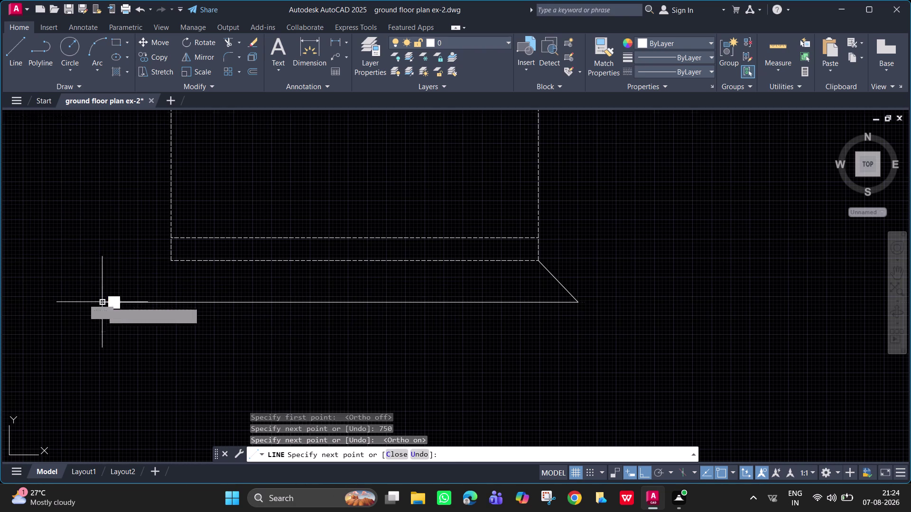
key(space)
key(space)
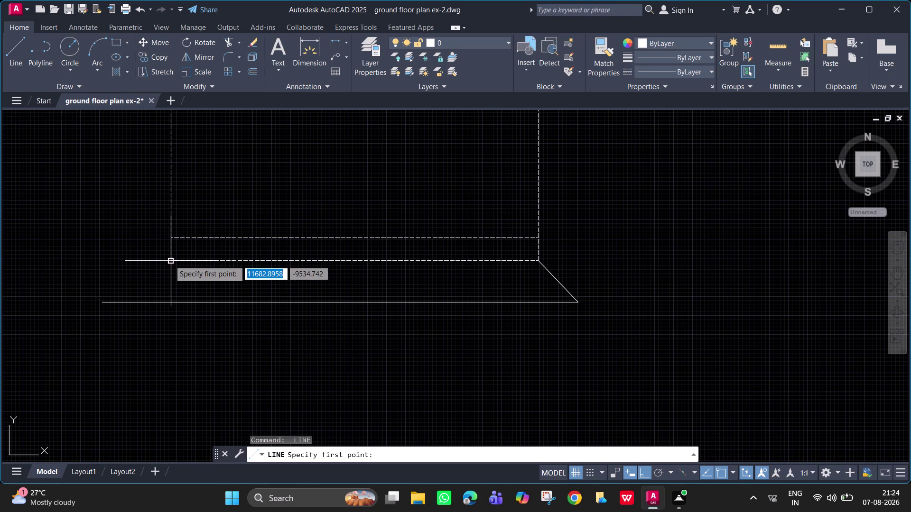
Draw a diagonal from the outline's lower left corner to the porch edge, then a vertical line to the wall.
key(F8)
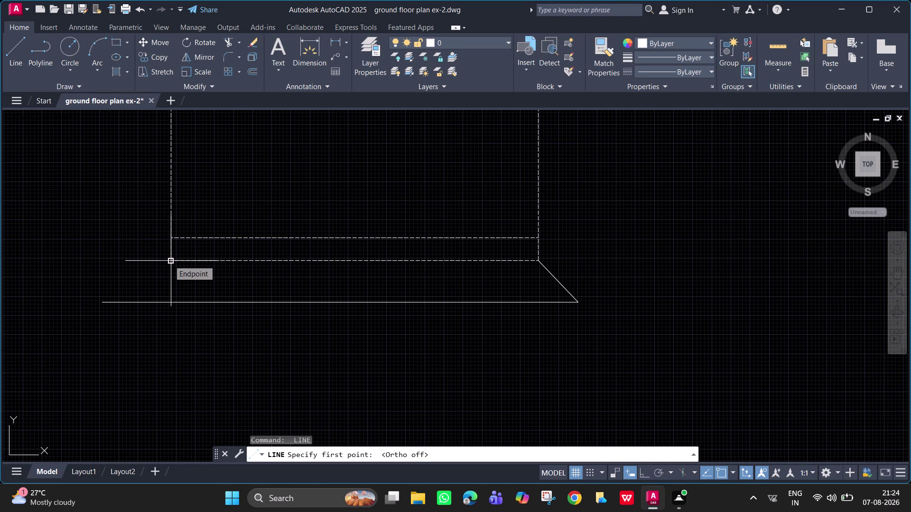
click(169, 261)
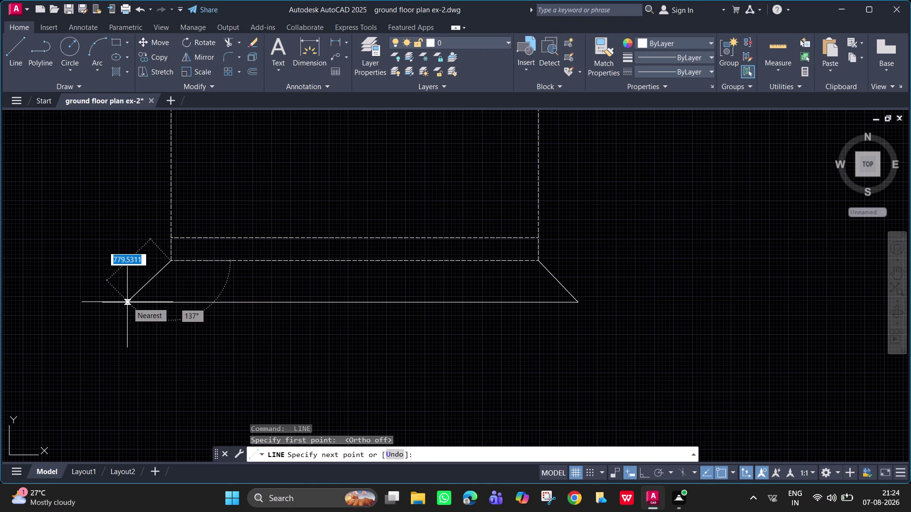
click(128, 302)
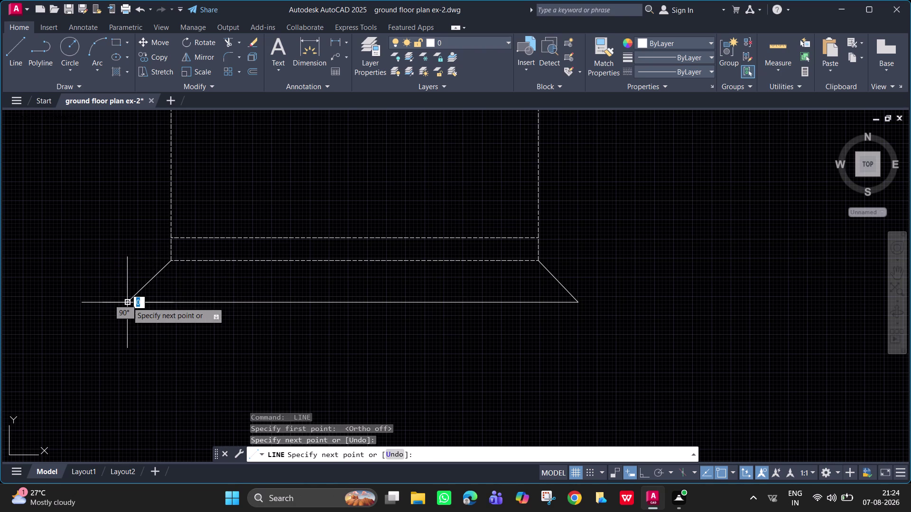
scroll(down, 3)
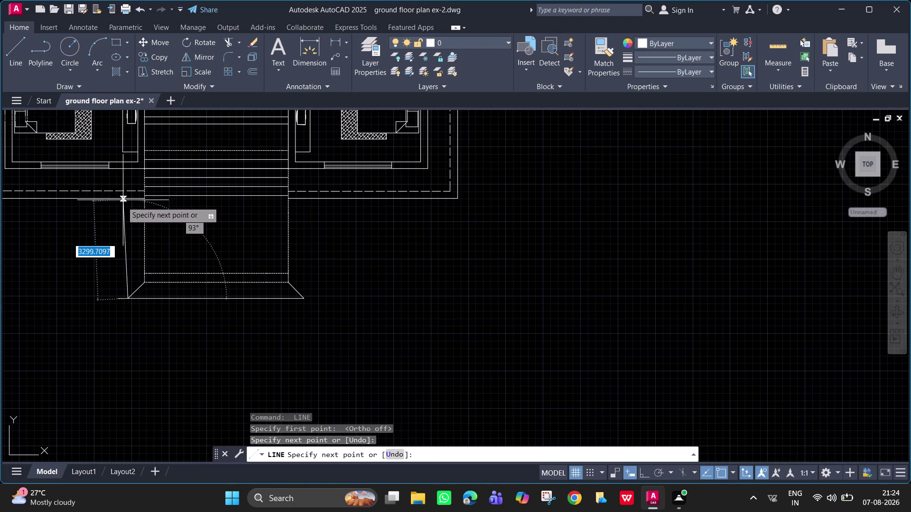
key(F8)
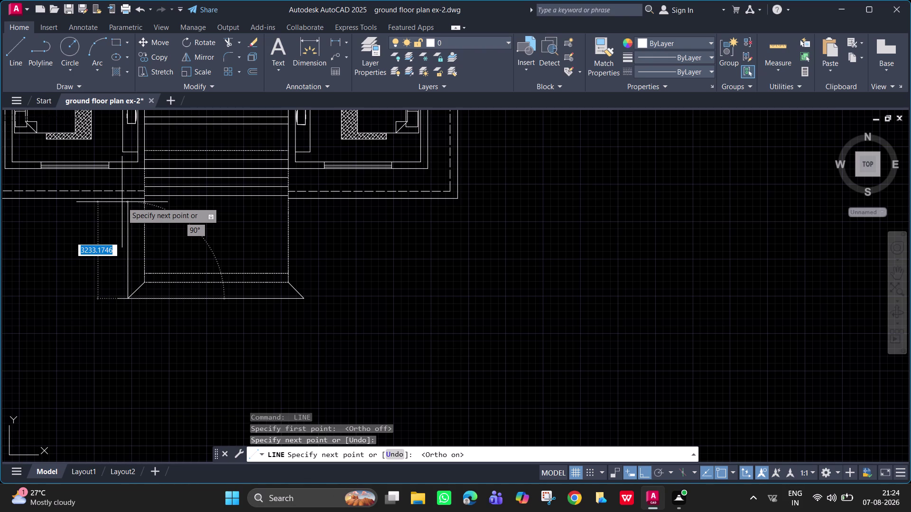
scroll(up, 3)
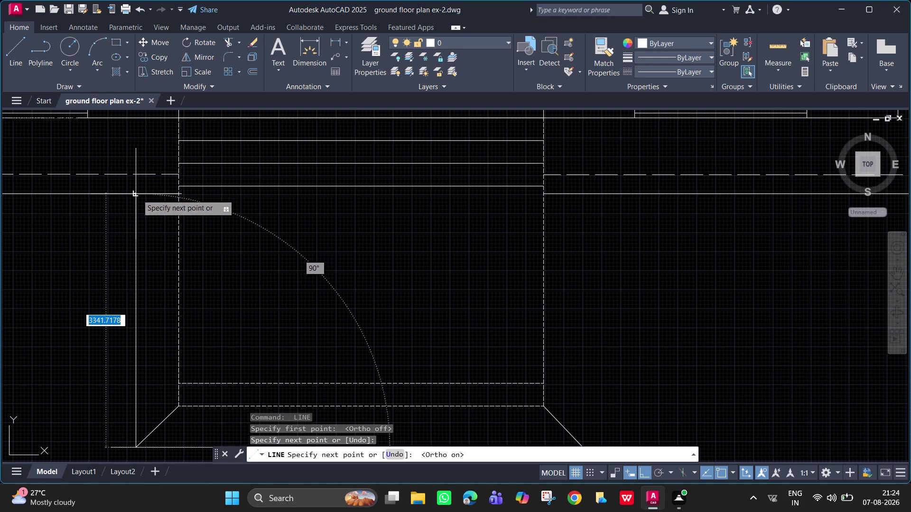
click(137, 195)
key(Escape)
Draw a vertical line from the porch edge's right end up to the wall.
middle_drag(591, 335, 583, 331)
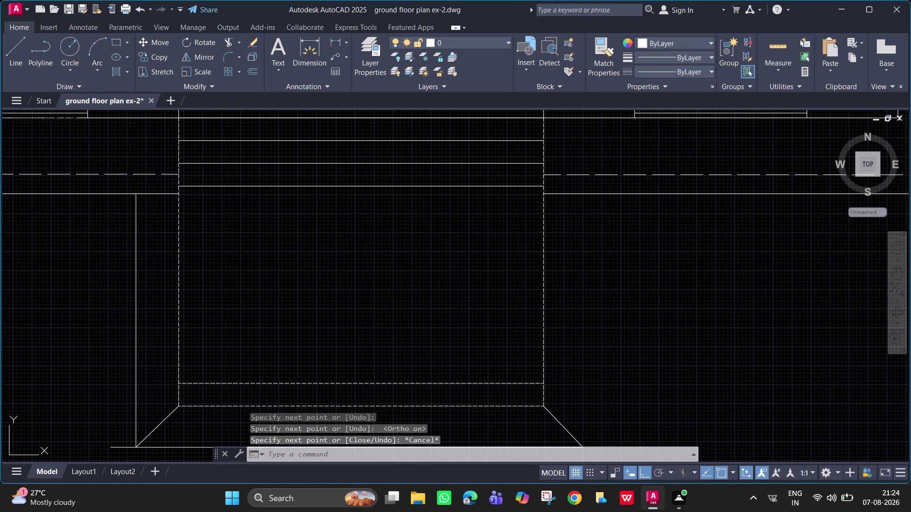
middle_drag(583, 331, 482, 215)
key(space)
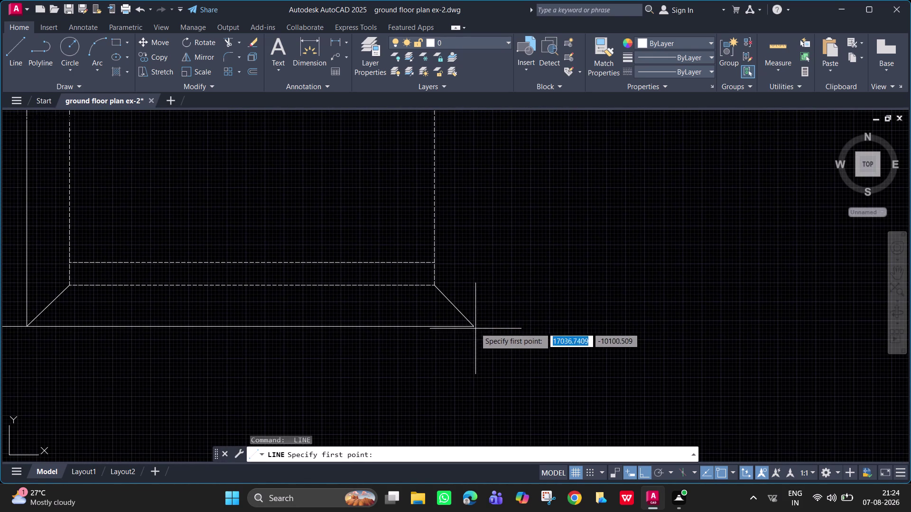
click(473, 327)
middle_drag(473, 261, 483, 401)
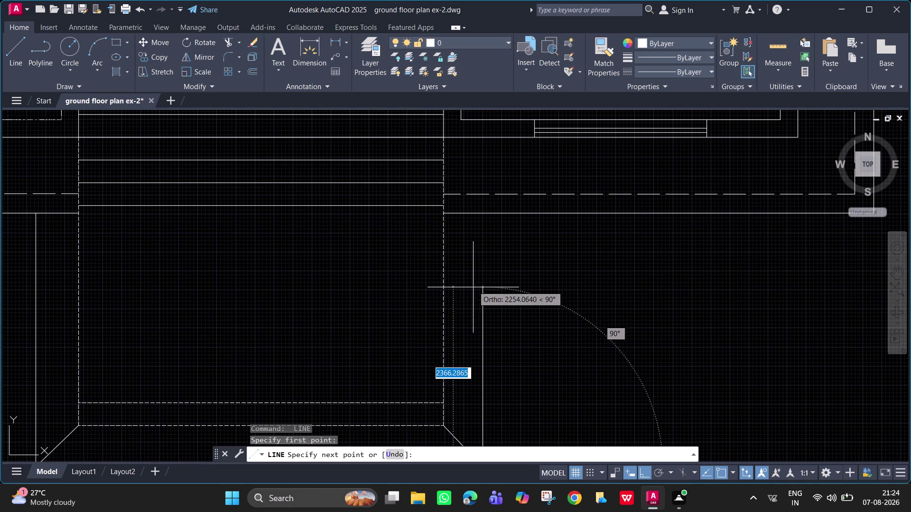
click(482, 212)
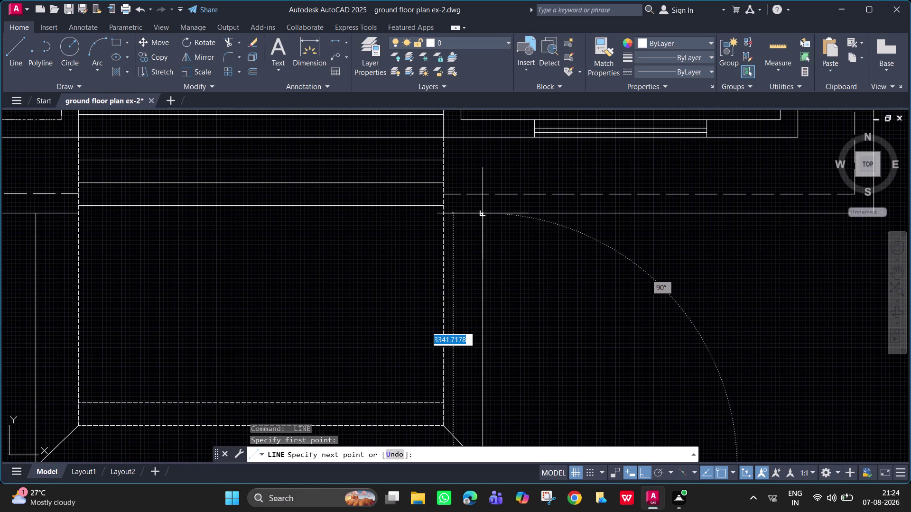
key(Escape)
Start Trim, cancel it without changes, and return the view to the plan.
scroll(down, 3)
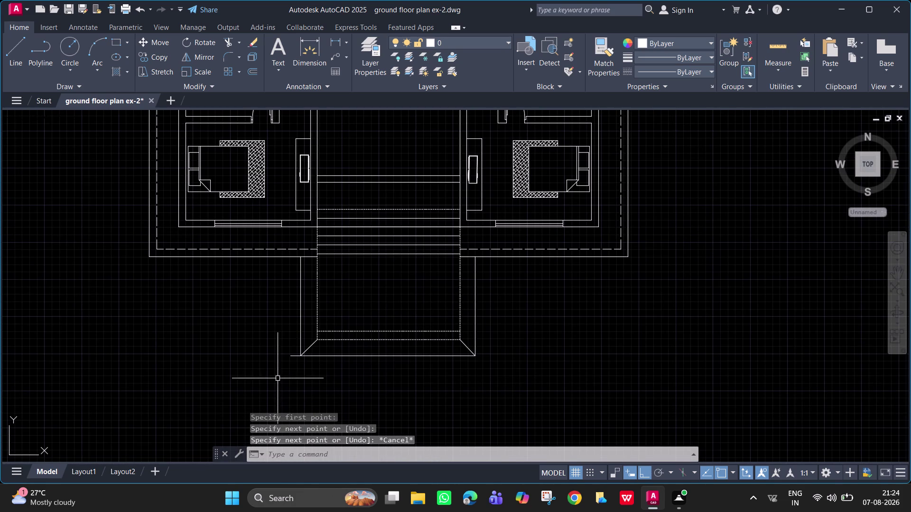
scroll(up, 3)
text(tr)
key(space)
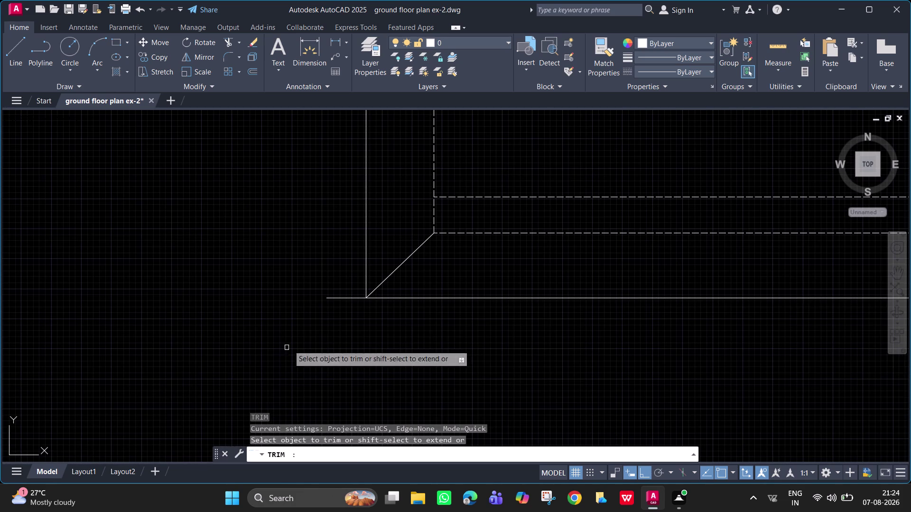
drag(333, 297, 335, 310)
scroll(down, 3)
middle_drag(567, 206, 522, 251)
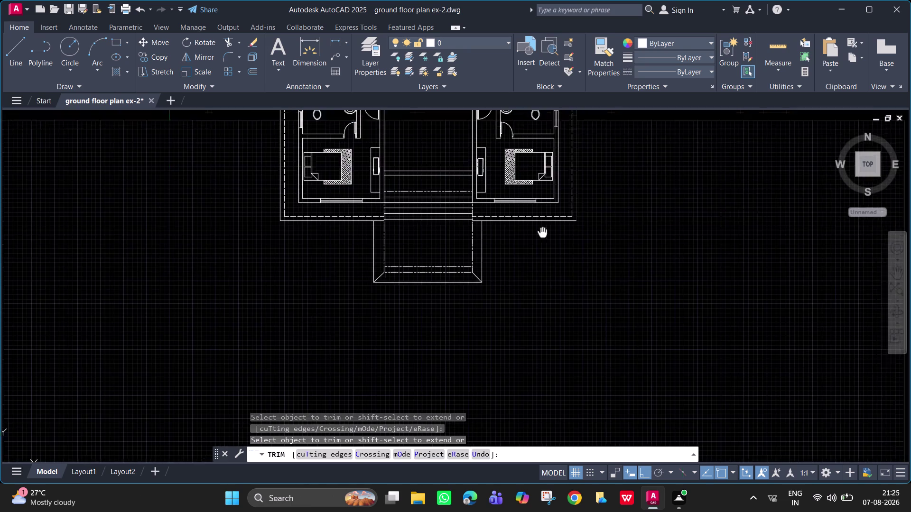
middle_drag(523, 251, 488, 287)
key(Escape)
middle_drag(378, 255, 414, 355)
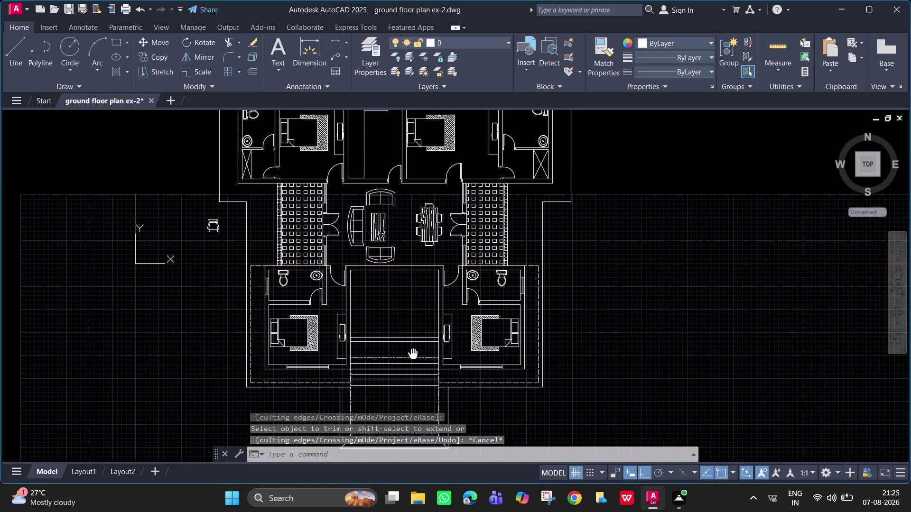
middle_drag(414, 356, 424, 377)
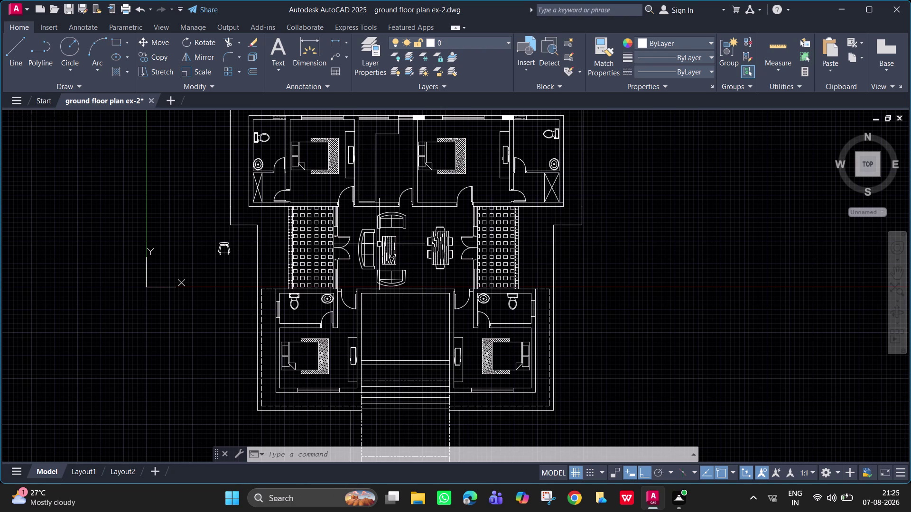
middle_drag(399, 159, 407, 247)
scroll(up, 3)
middle_drag(367, 213, 378, 252)
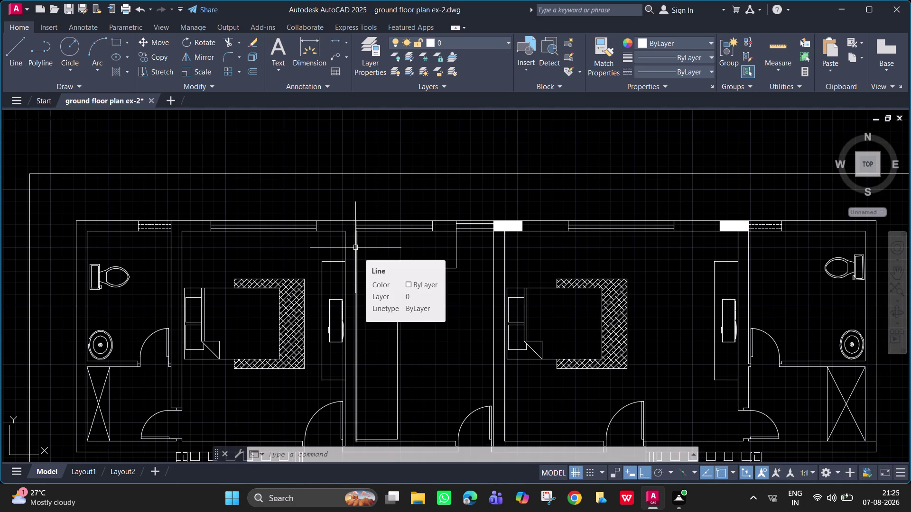
key(l)
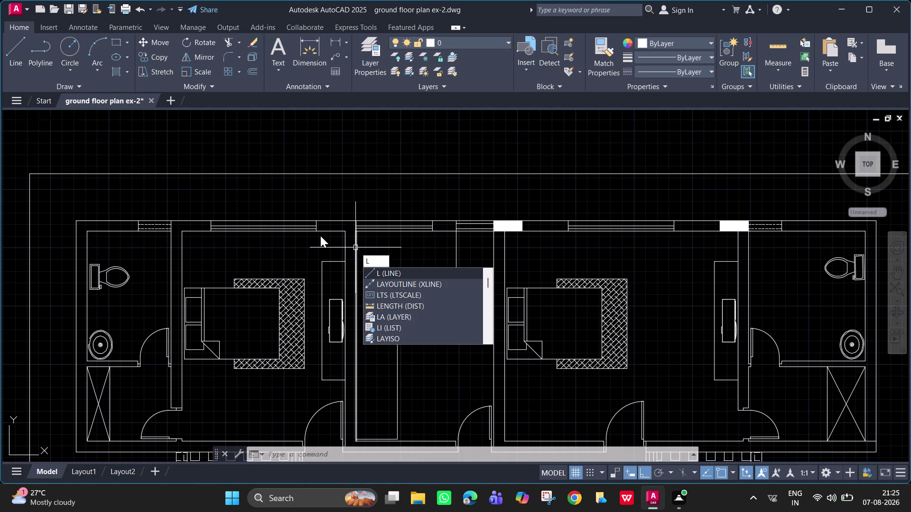
key(space)
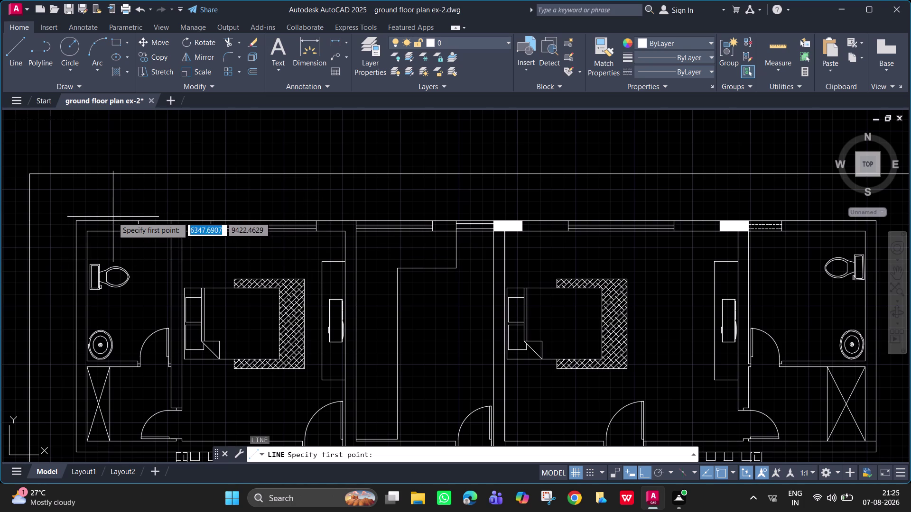
key(space)
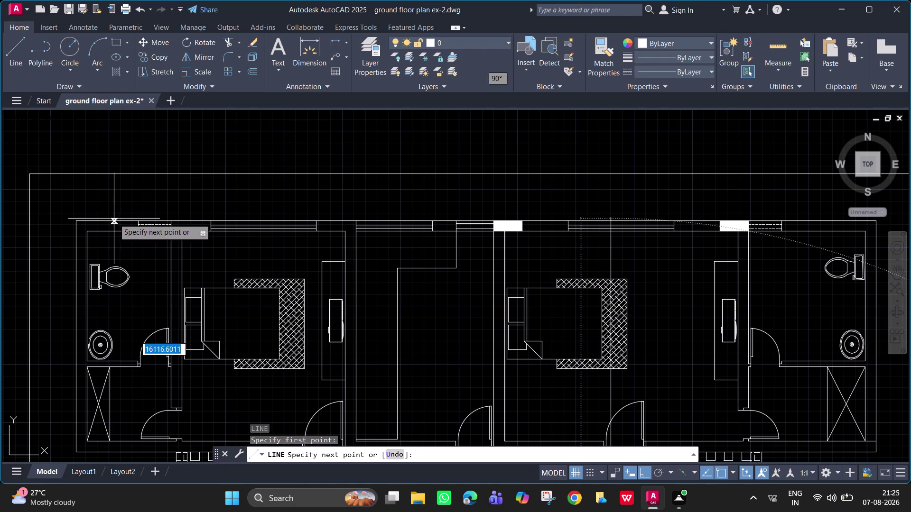
key(Escape)
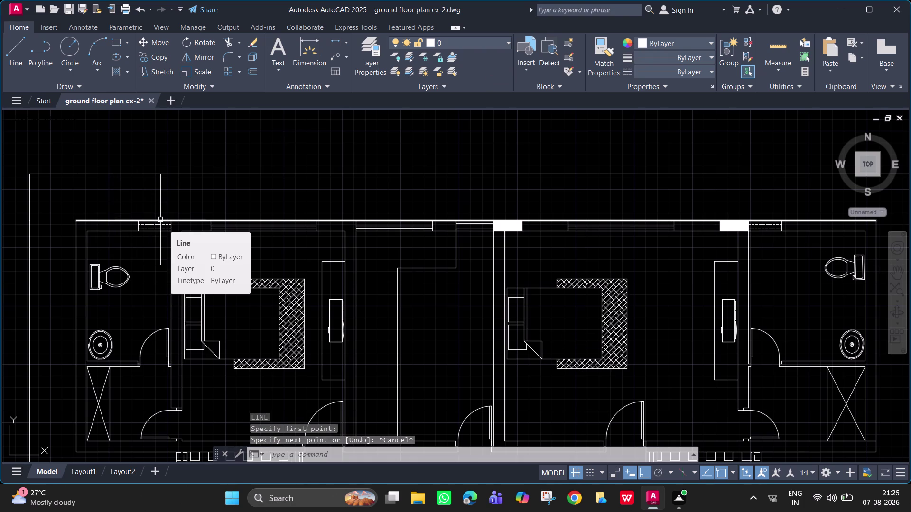
key(Escape)
key(Escape)
key(Escape)
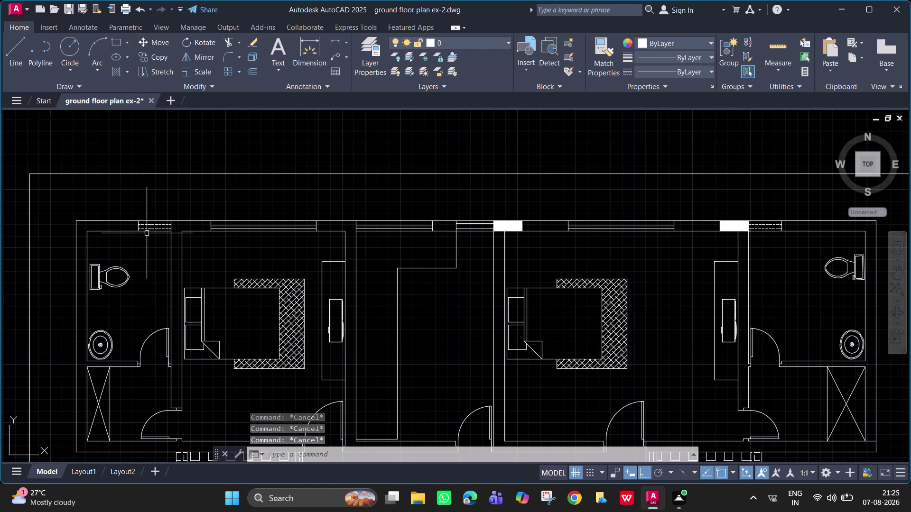
scroll(up, 3)
middle_drag(182, 217, 368, 225)
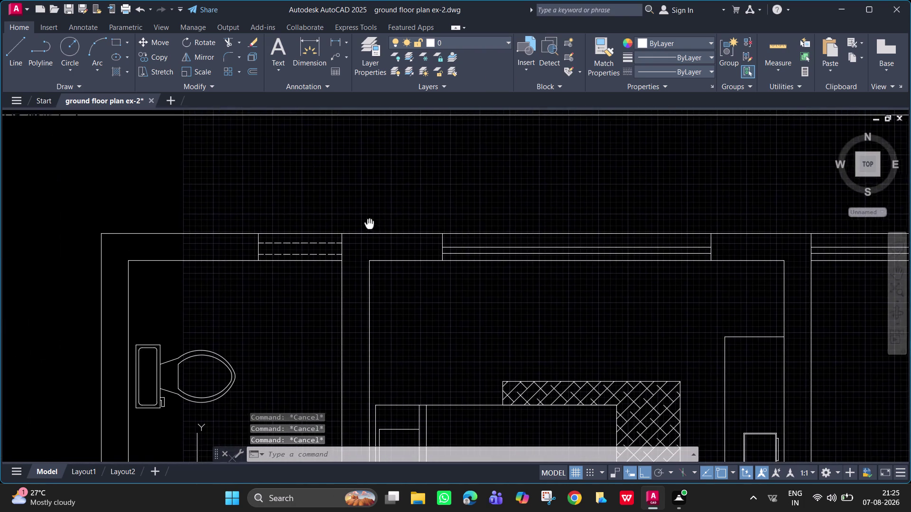
Draw a vertical line from the left bathroom's top wall corner up to the outline above.
middle_drag(368, 224, 365, 225)
scroll(up, 3)
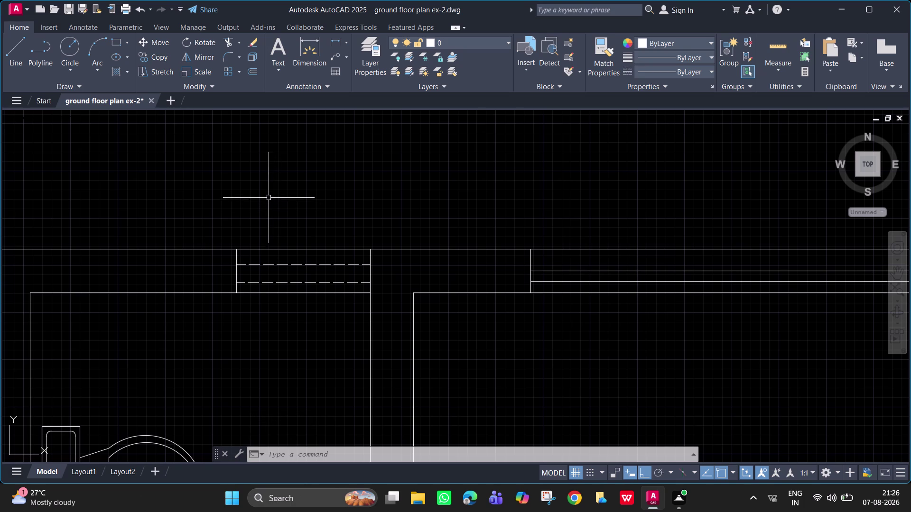
scroll(down, 3)
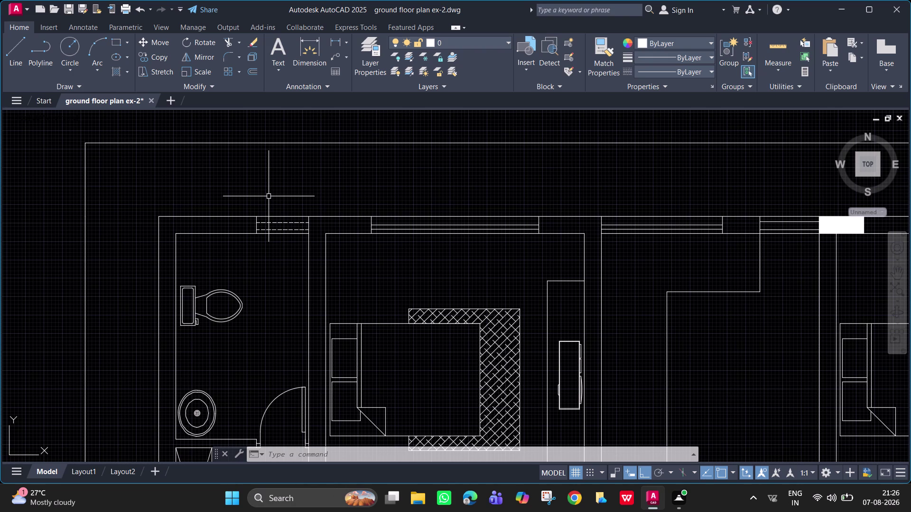
text(l)
key(space)
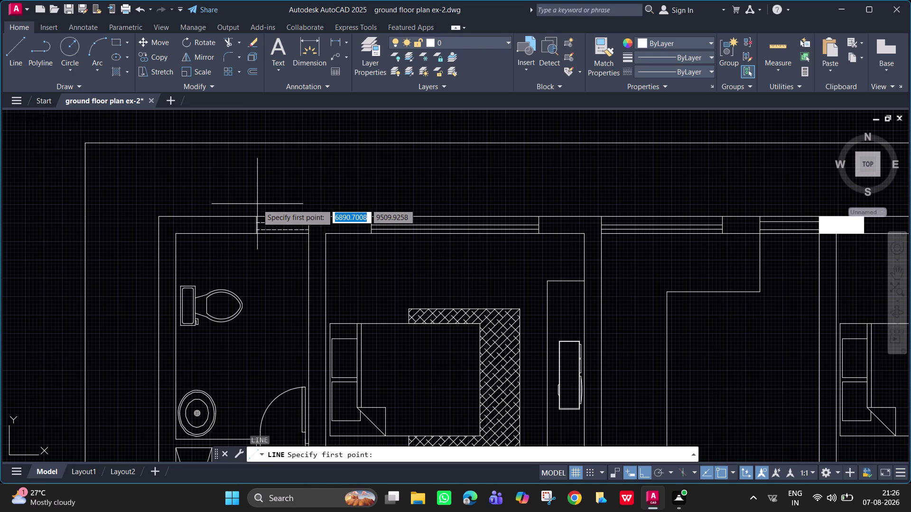
click(263, 216)
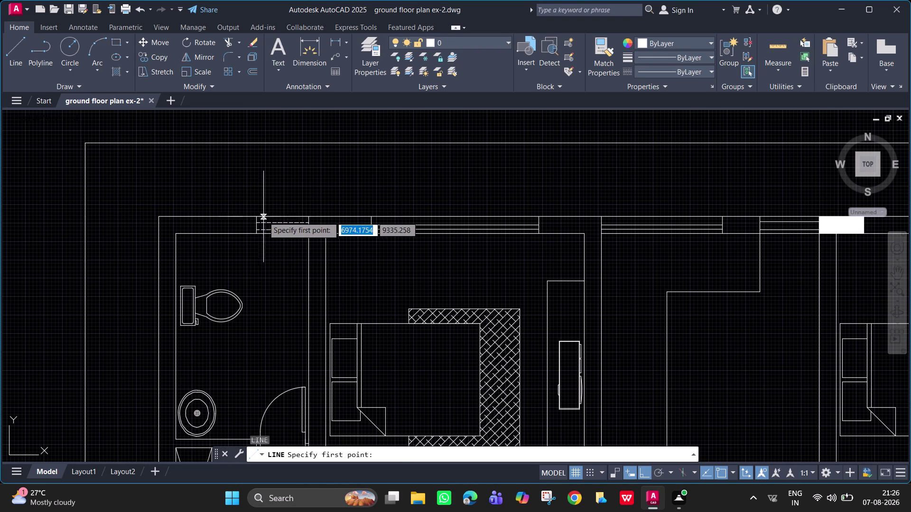
click(261, 141)
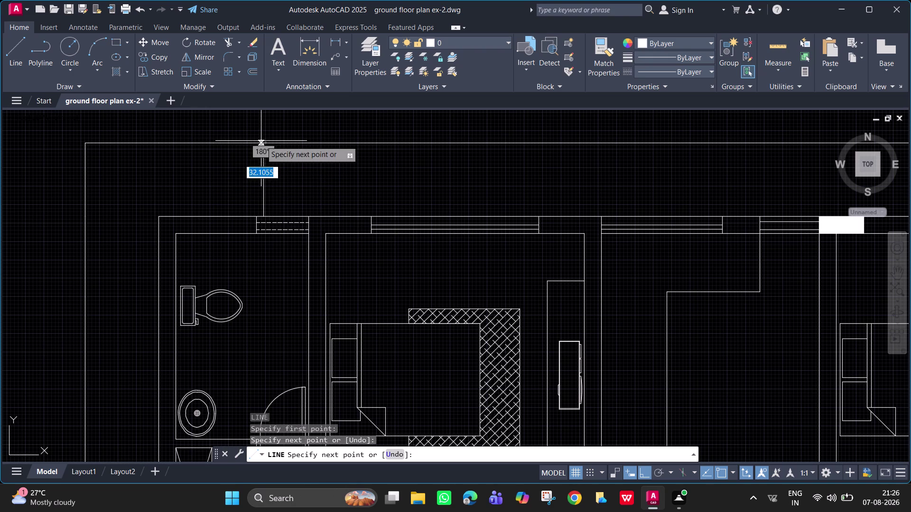
key(Escape)
click(262, 175)
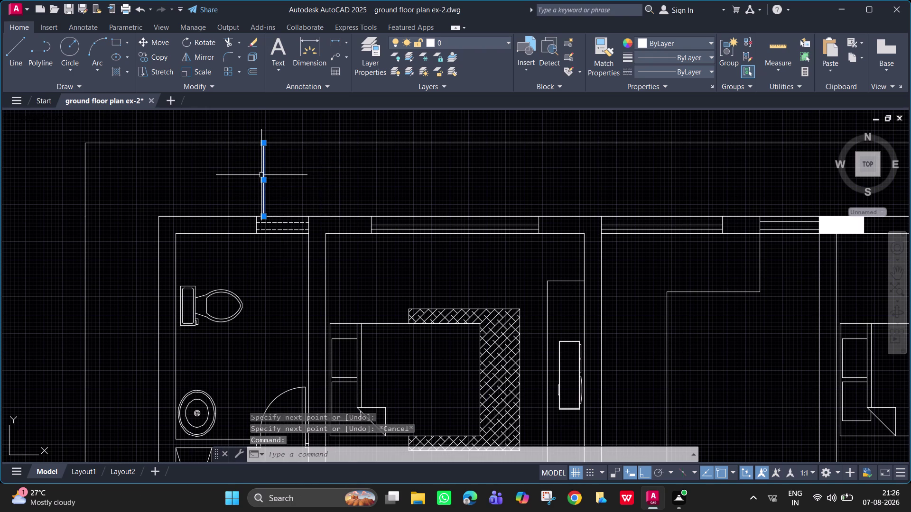
text(co)
key(Return)
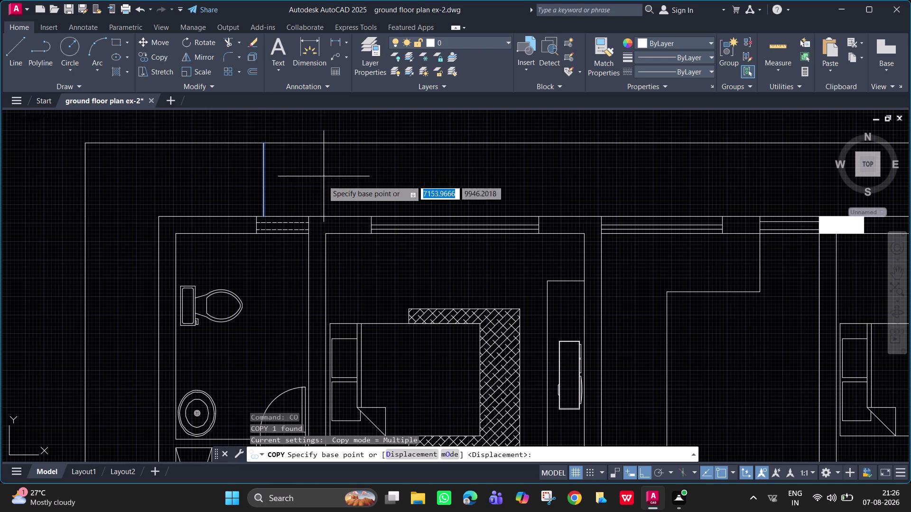
click(263, 217)
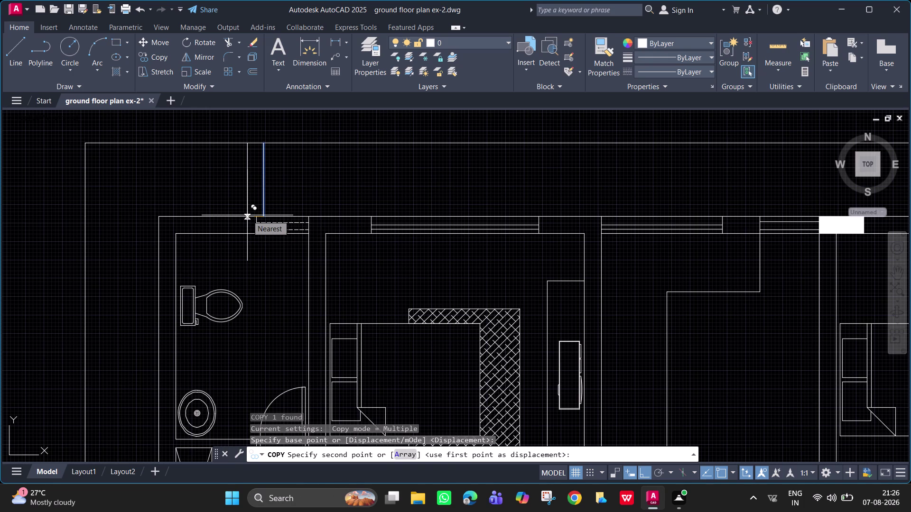
key(a)
key(Return)
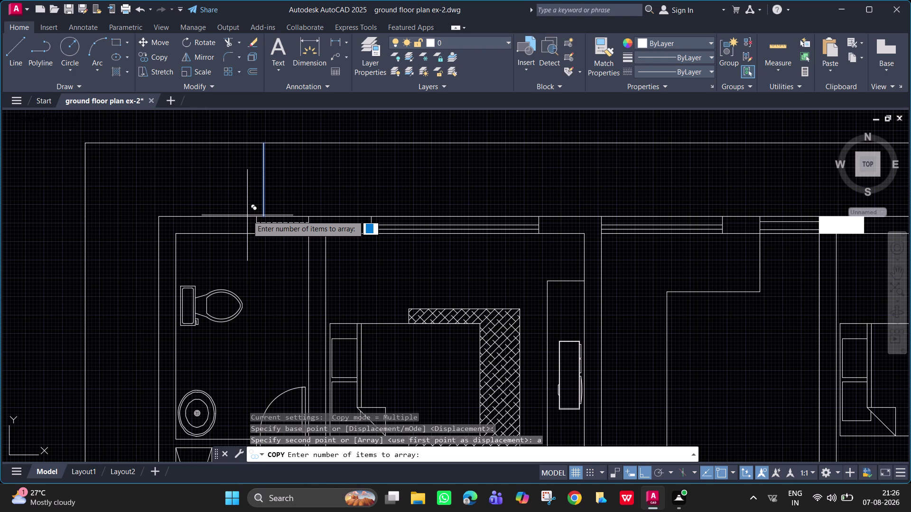
key(6)
key(Return)
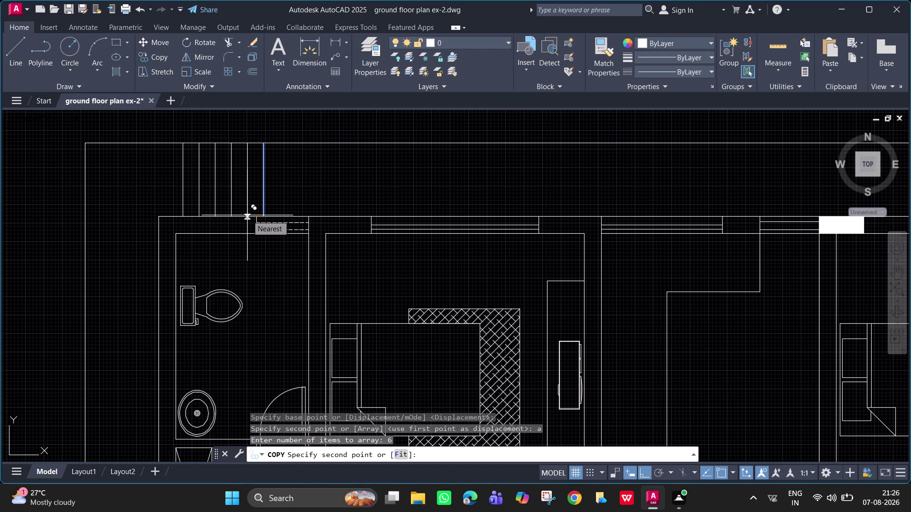
text(30)
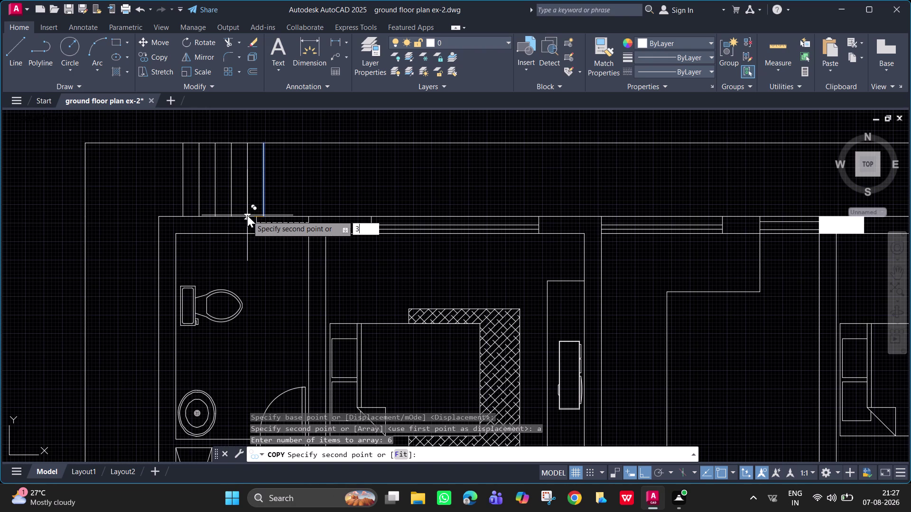
text(0)
key(Return)
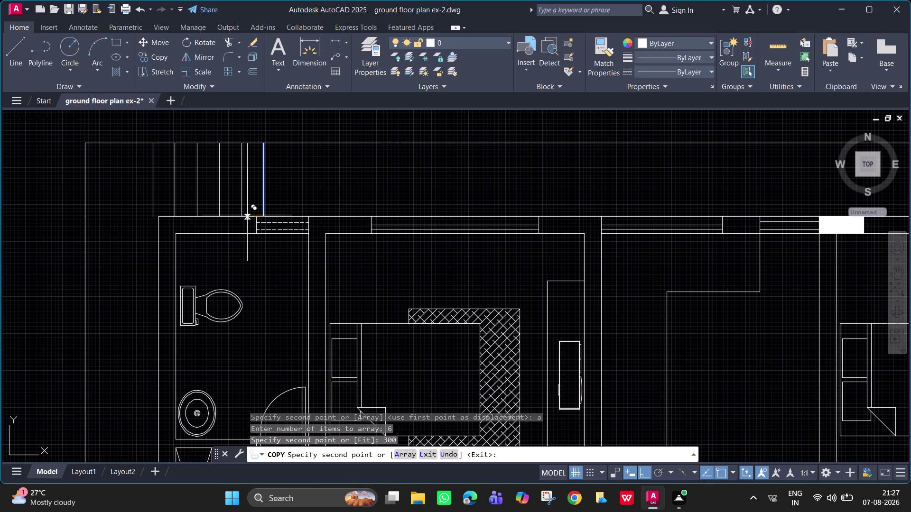
key(Escape)
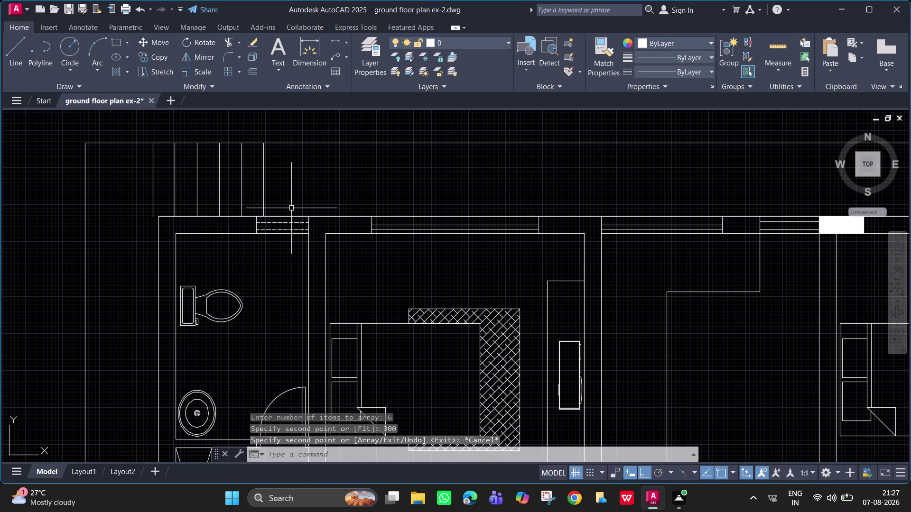
drag(292, 209, 143, 184)
text(m)
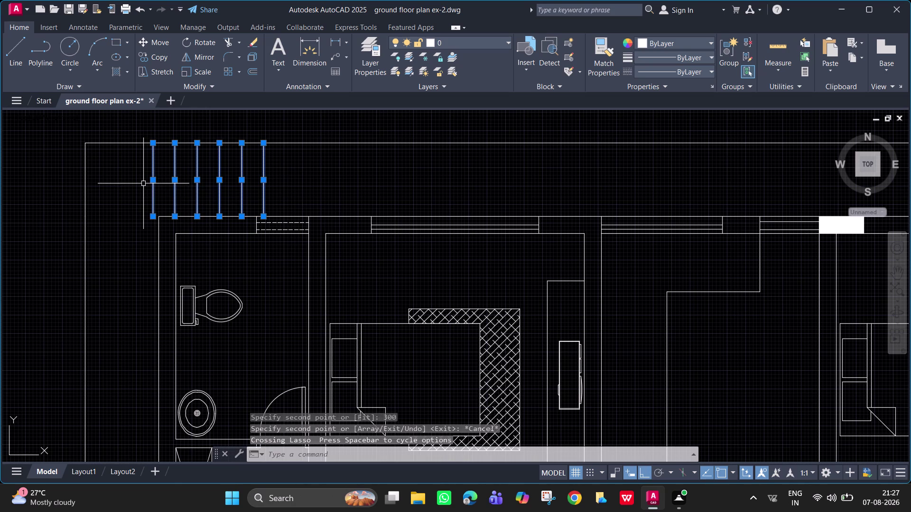
key(space)
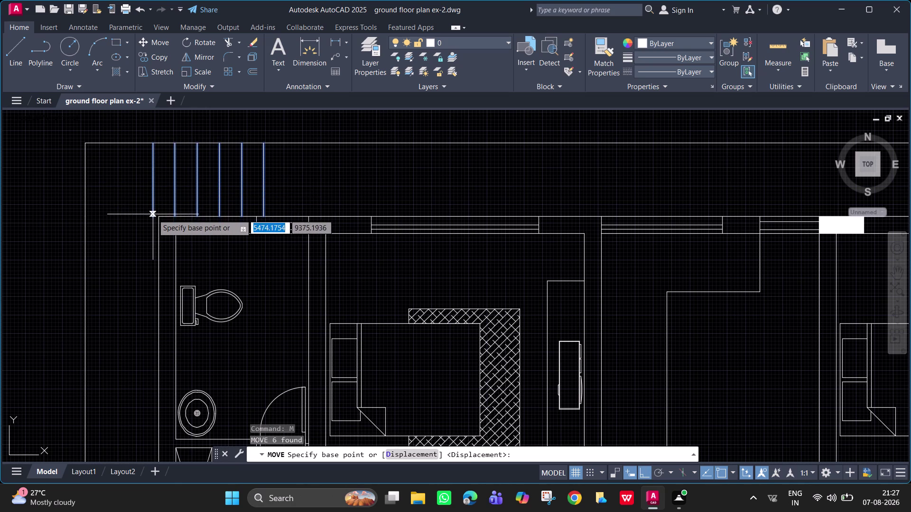
click(153, 217)
scroll(up, 3)
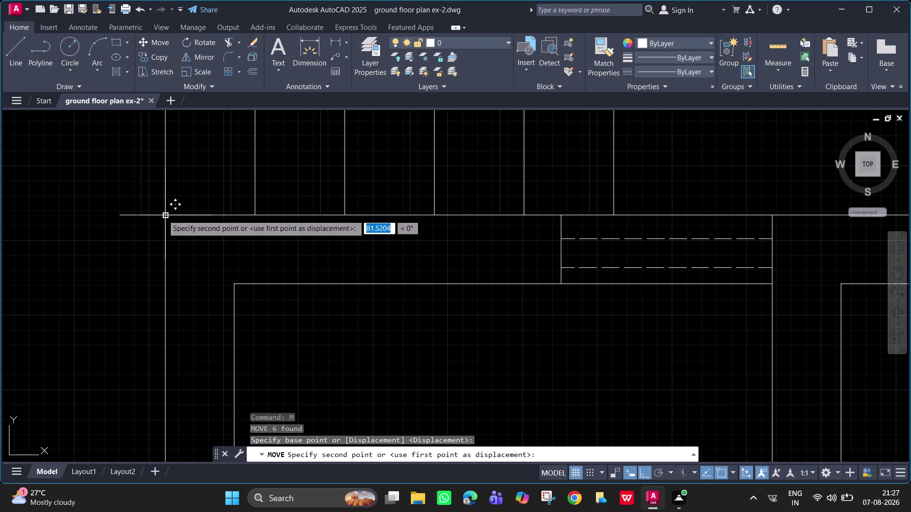
click(162, 215)
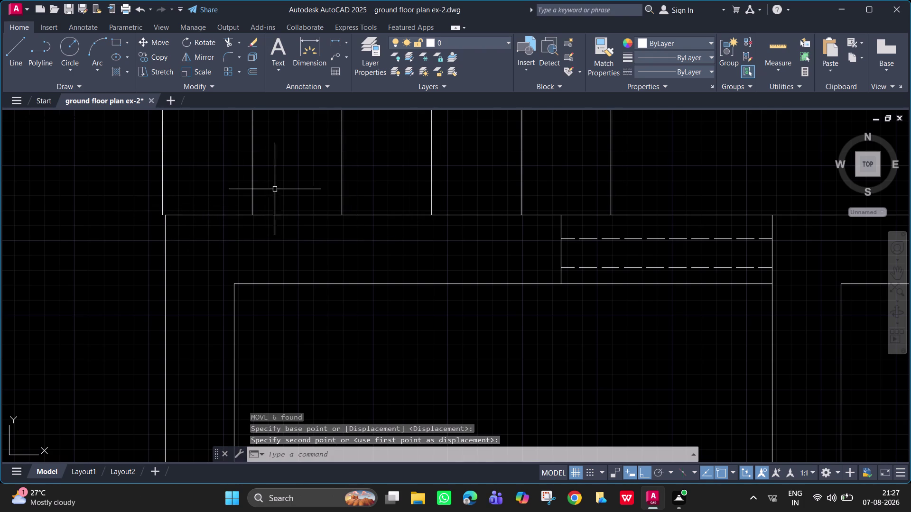
drag(624, 176, 129, 142)
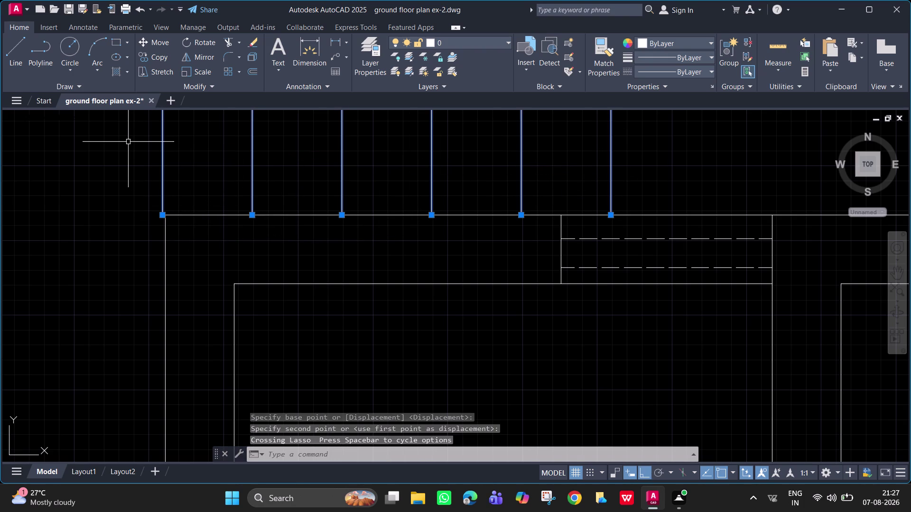
text(m)
key(space)
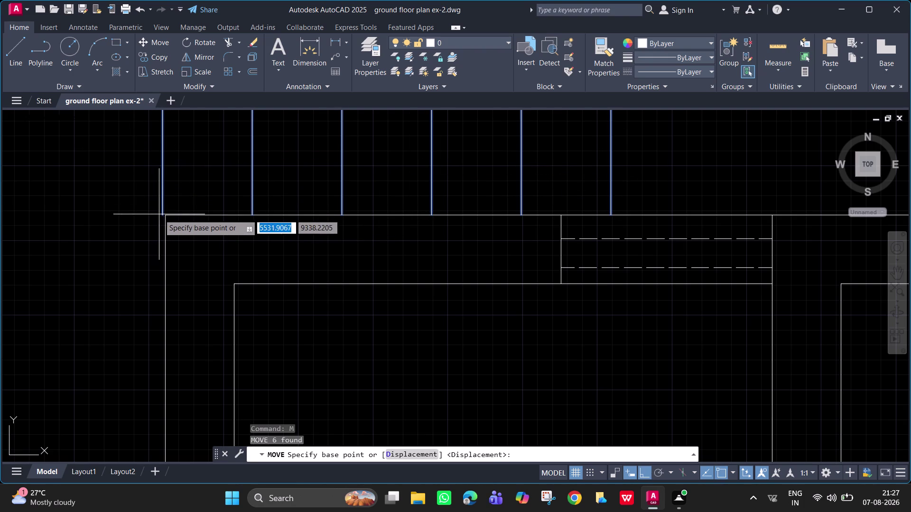
click(162, 216)
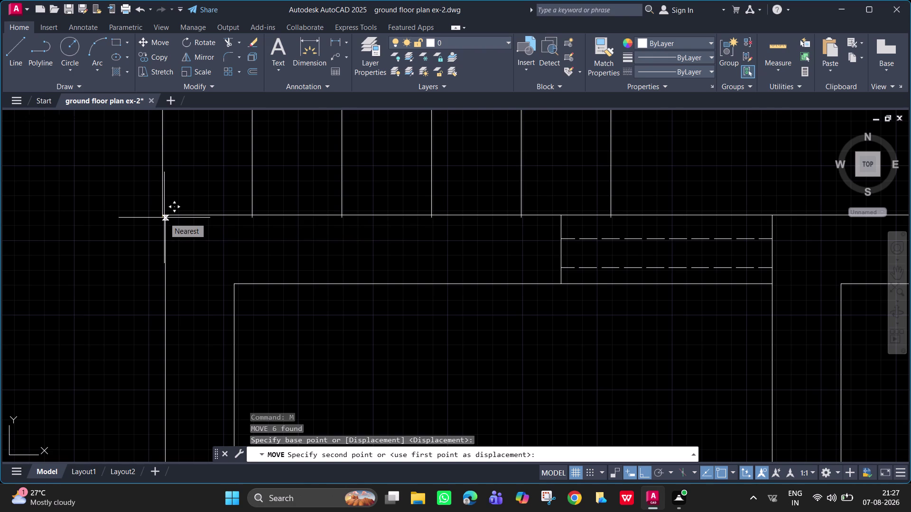
click(165, 216)
key(Escape)
scroll(down, 3)
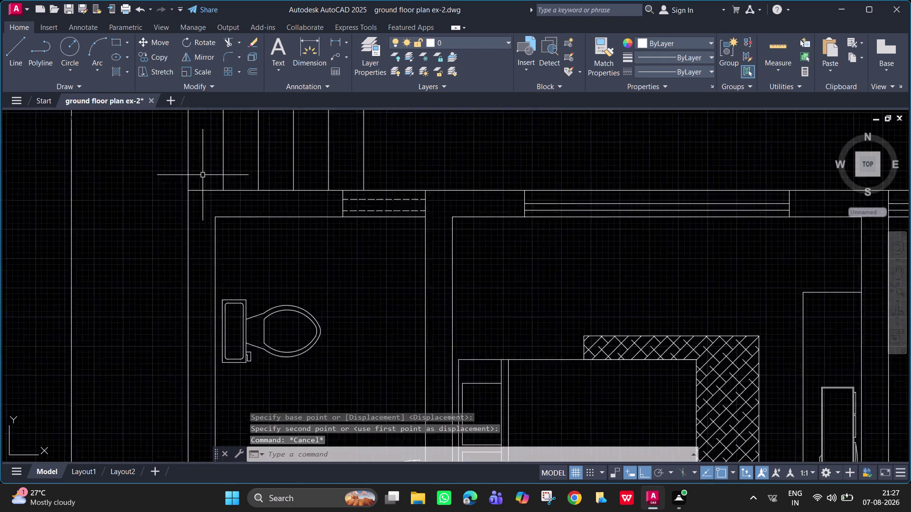
middle_drag(202, 175, 204, 209)
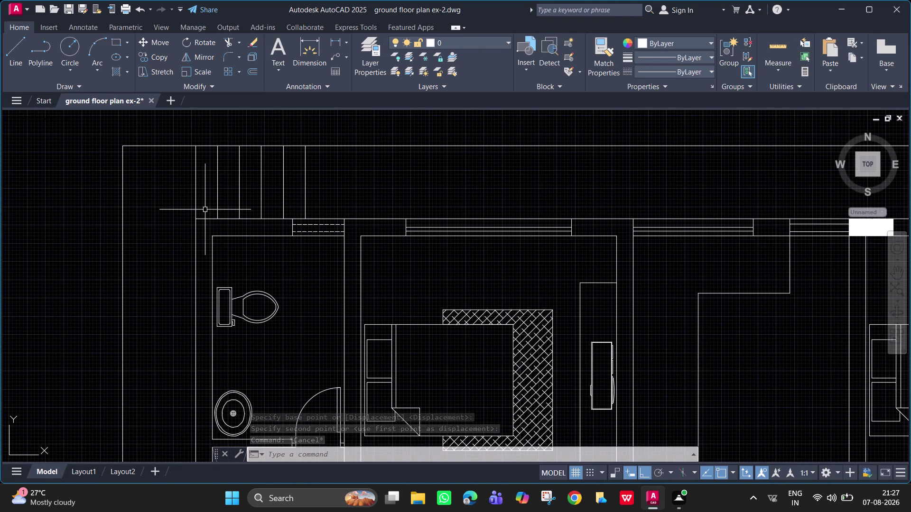
Draw a tread line left from the west wall corner and trim the part inside the wall.
text(l)
key(space)
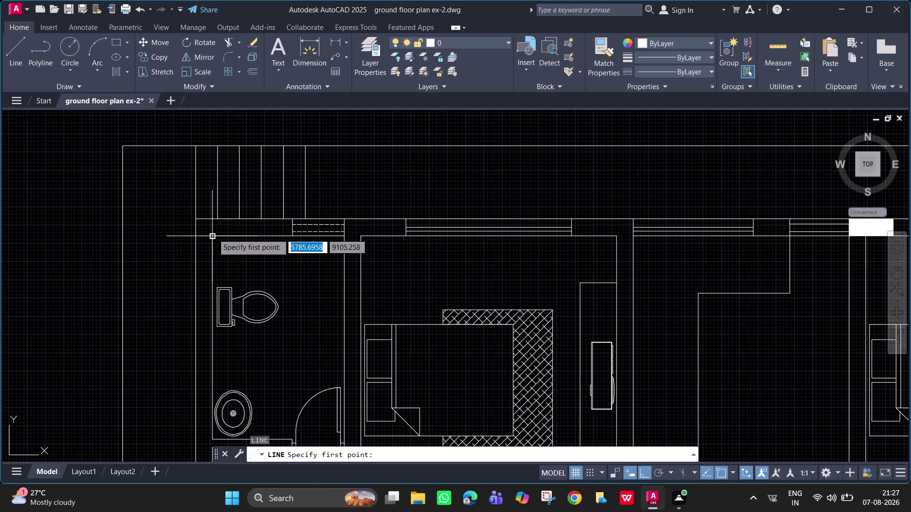
click(214, 234)
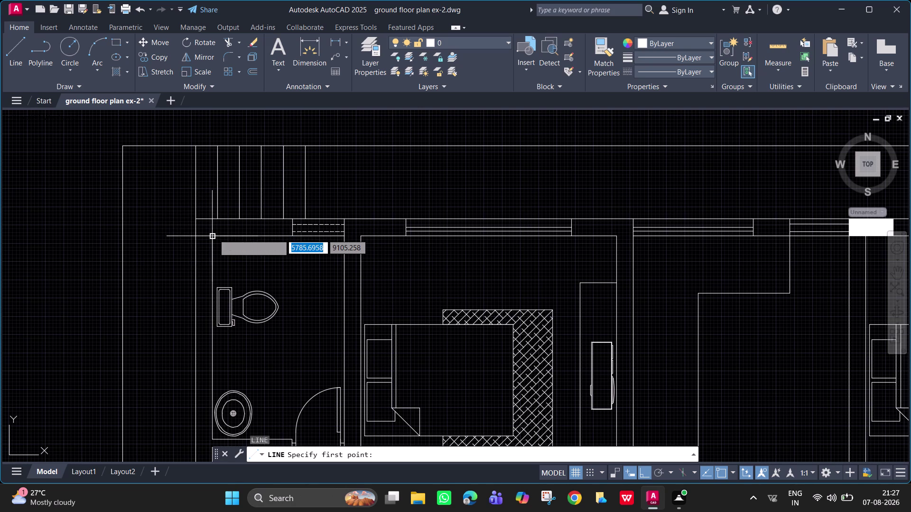
click(122, 235)
key(space)
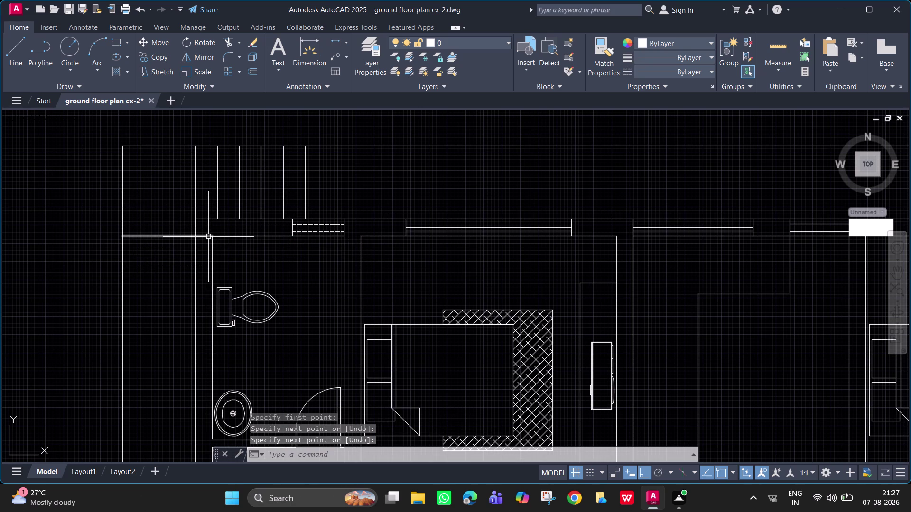
text(tr)
key(space)
click(205, 235)
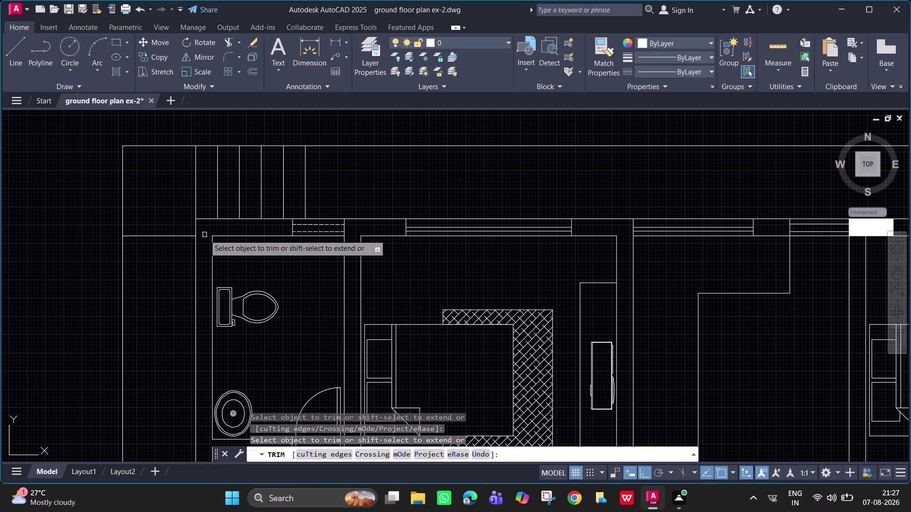
key(space)
Array-copy the tread line downward as 13 items at 300 spacing.
click(181, 238)
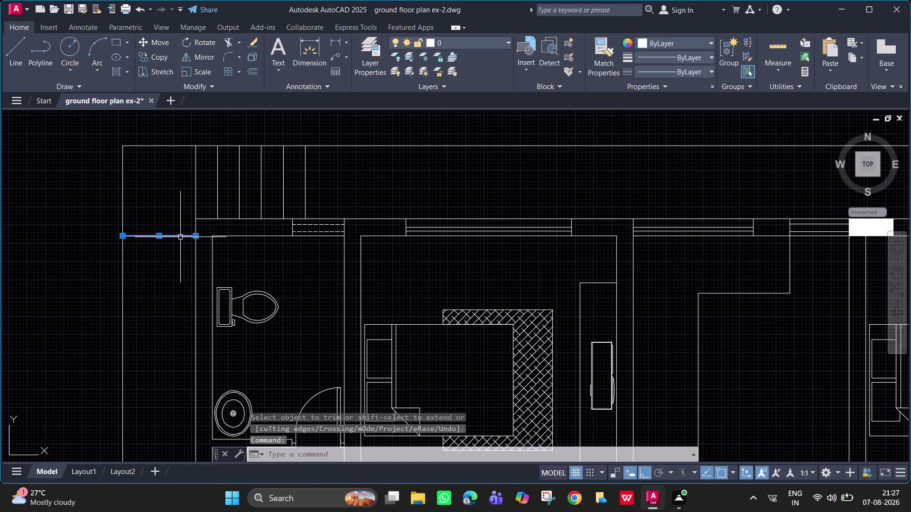
text(co)
key(Return)
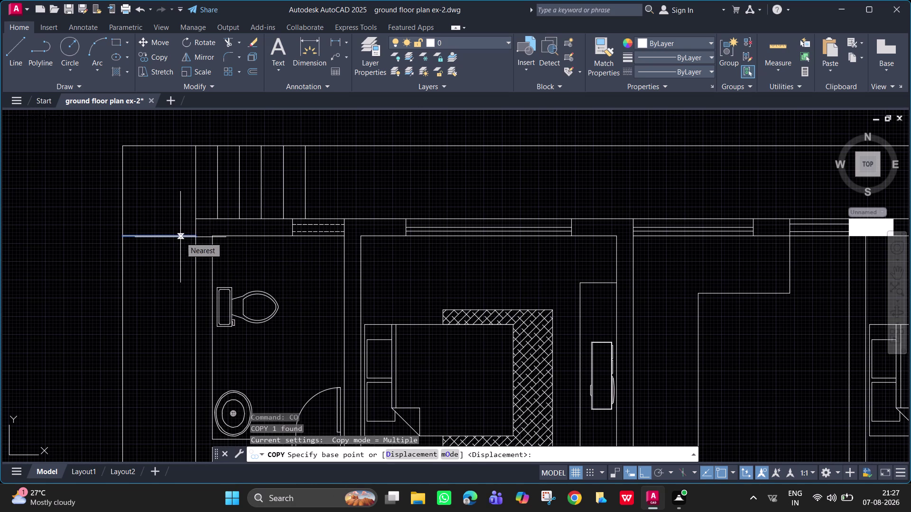
click(196, 236)
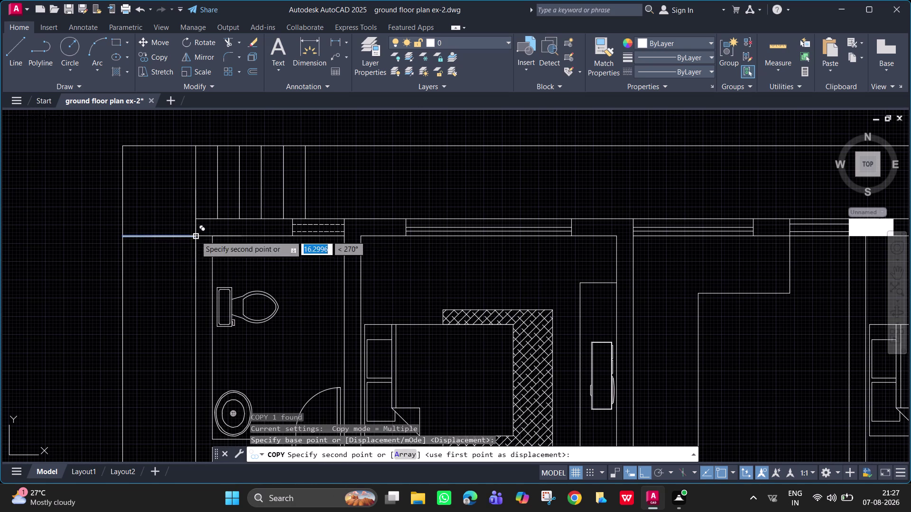
key(a)
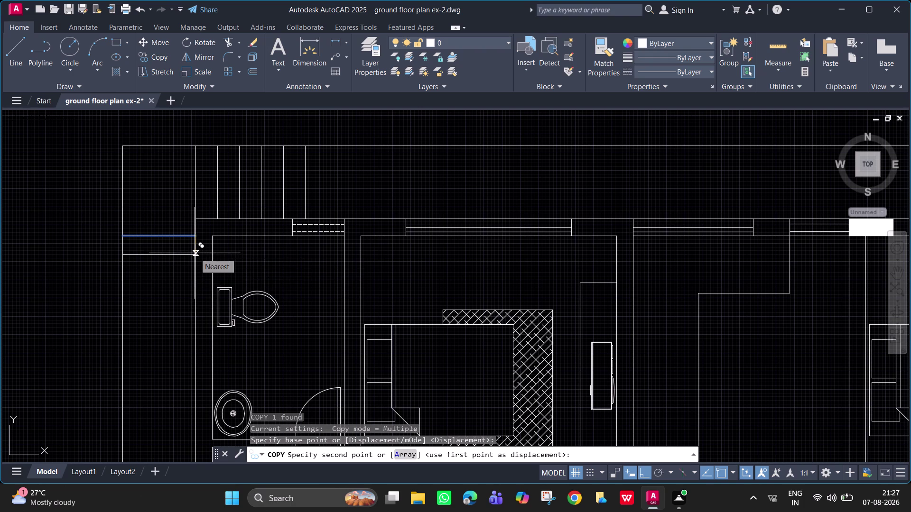
key(Return)
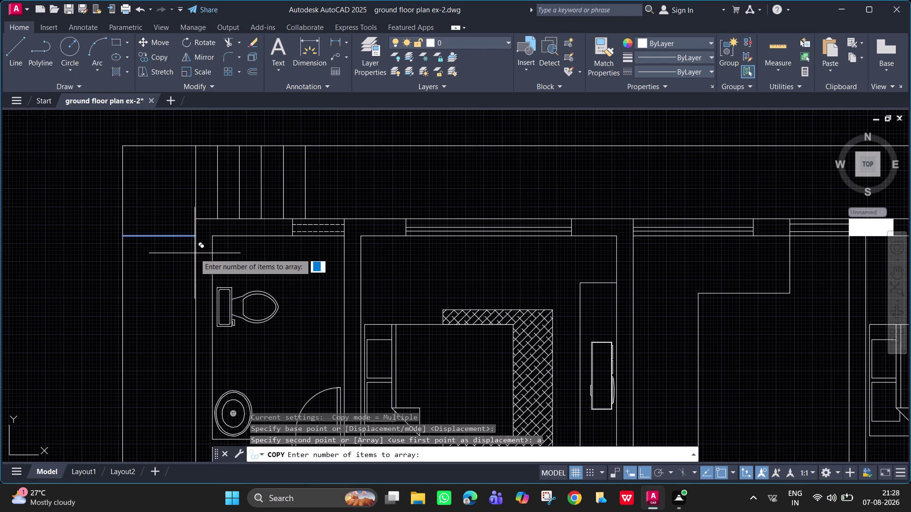
text(13)
key(Return)
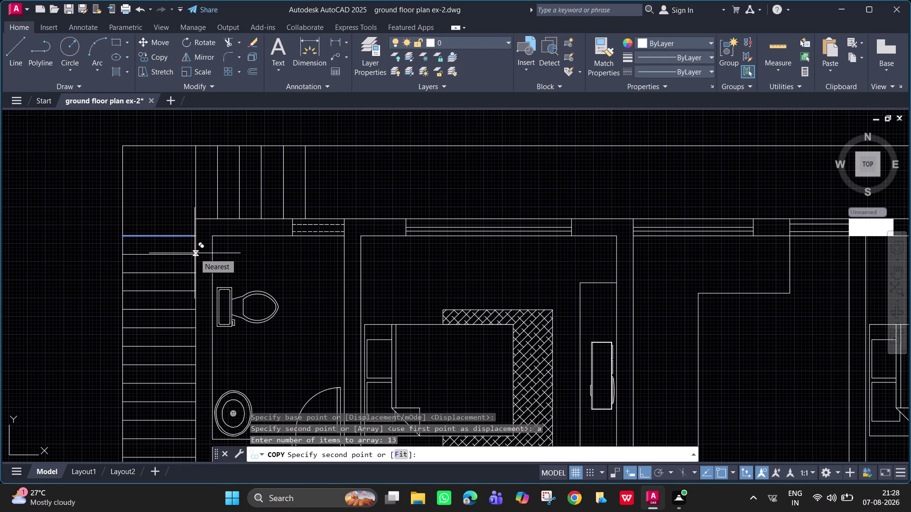
text(300)
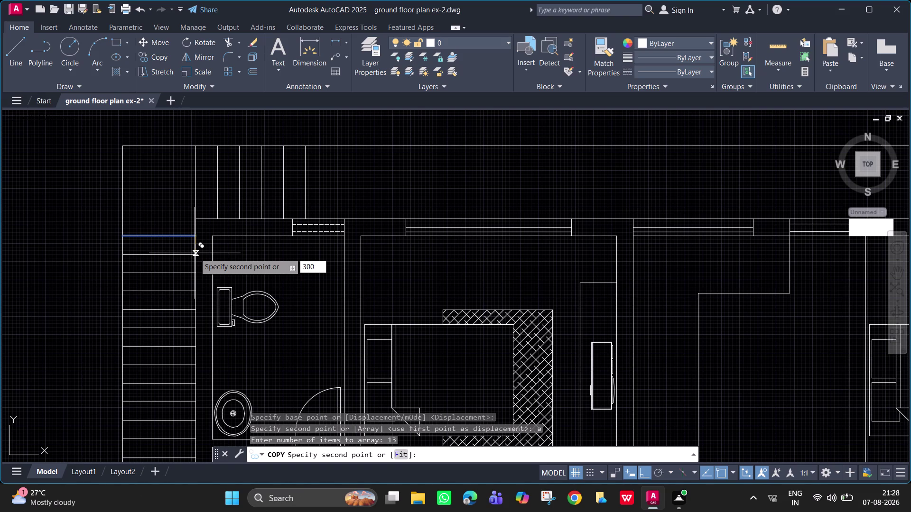
key(Return)
scroll(down, 3)
middle_drag(238, 281, 244, 239)
scroll(down, 3)
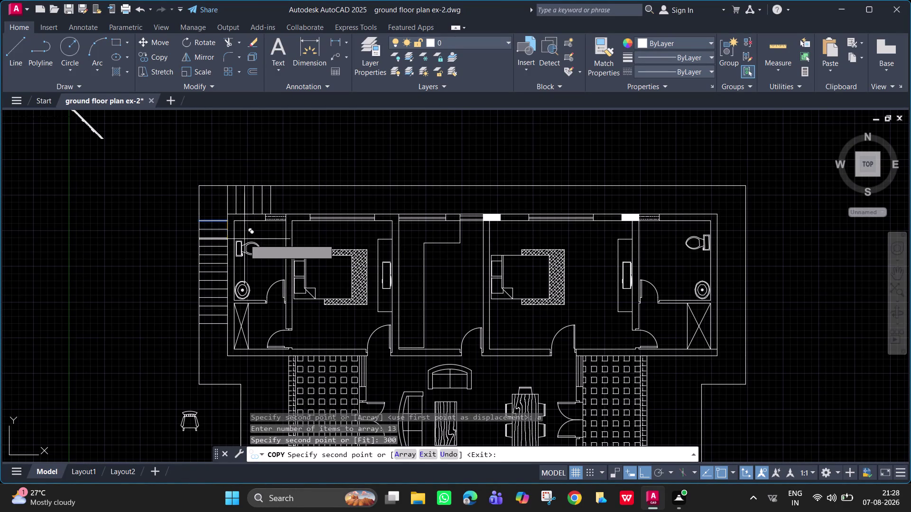
key(Escape)
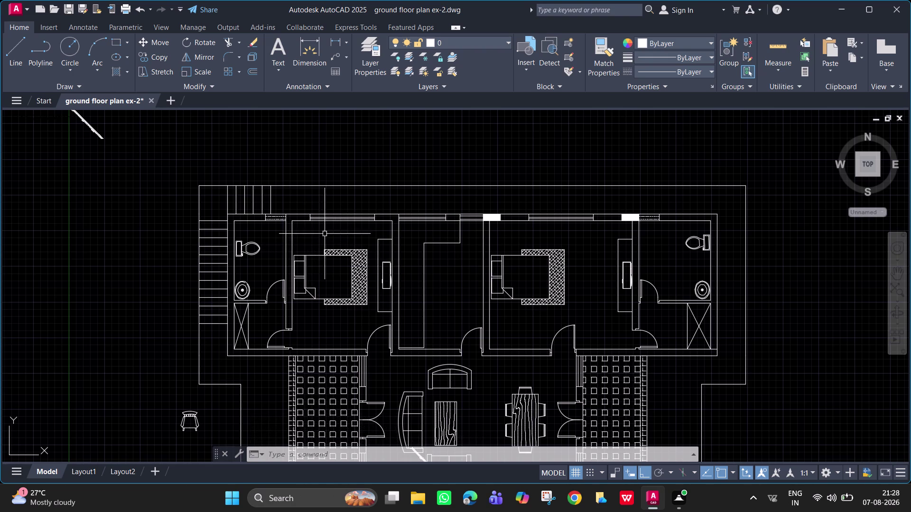
Draw a line 600 up from the top wall corner, across the plan, and back down to the wall.
scroll(up, 3)
middle_drag(311, 218, 331, 272)
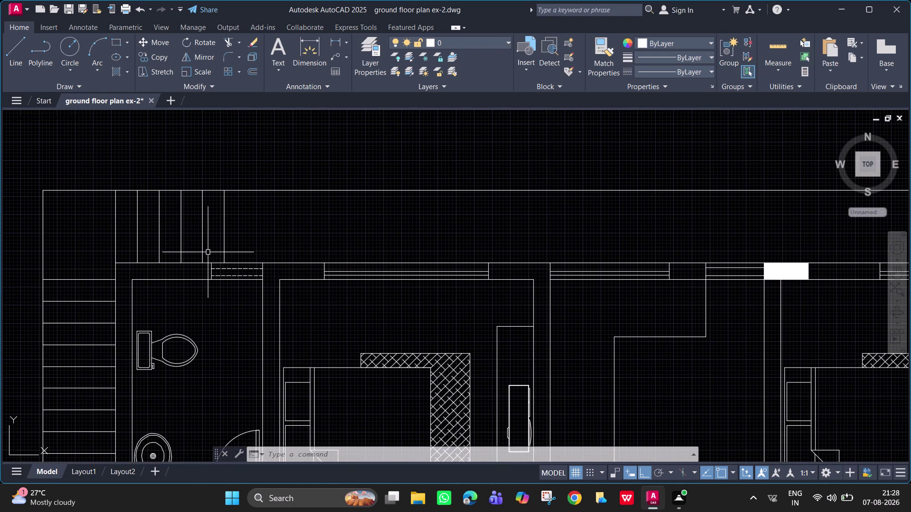
text(l)
key(space)
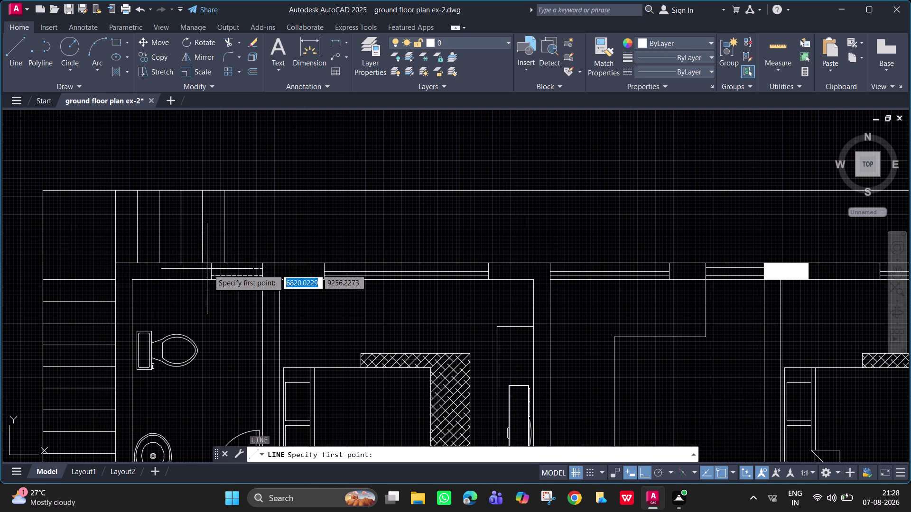
click(190, 262)
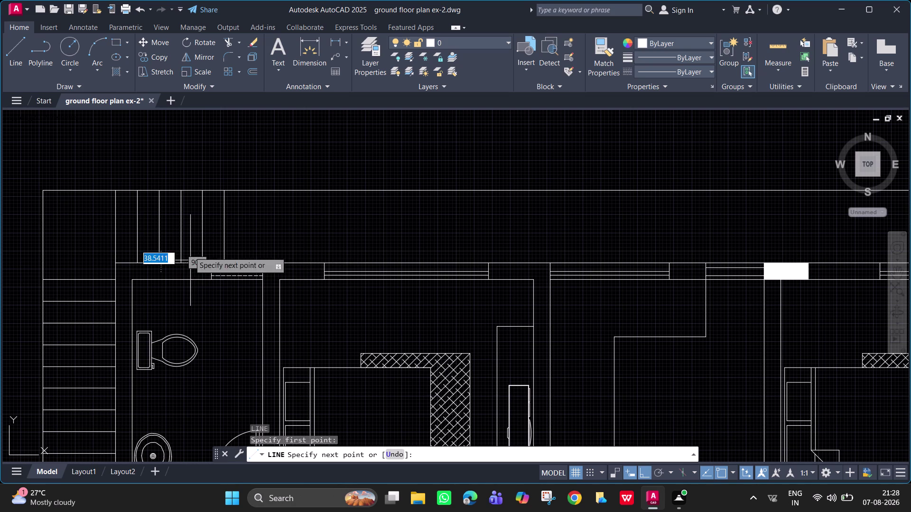
text(600)
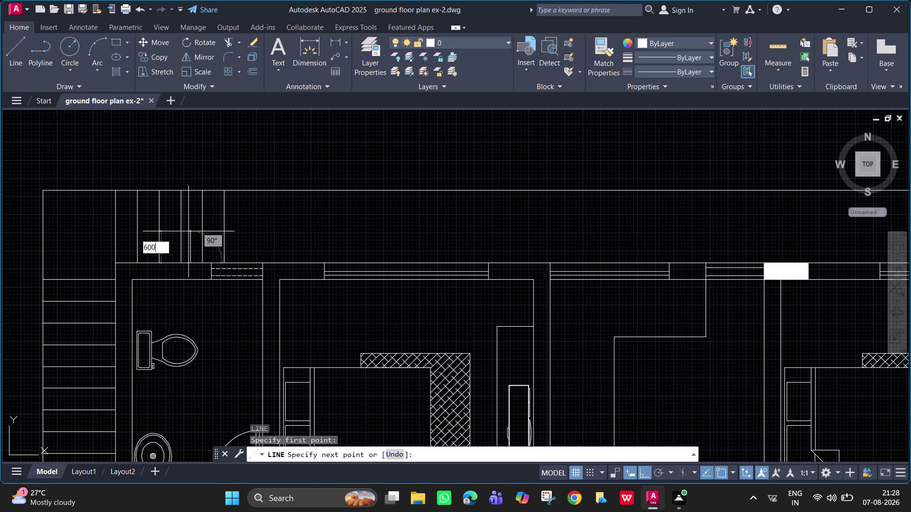
key(Return)
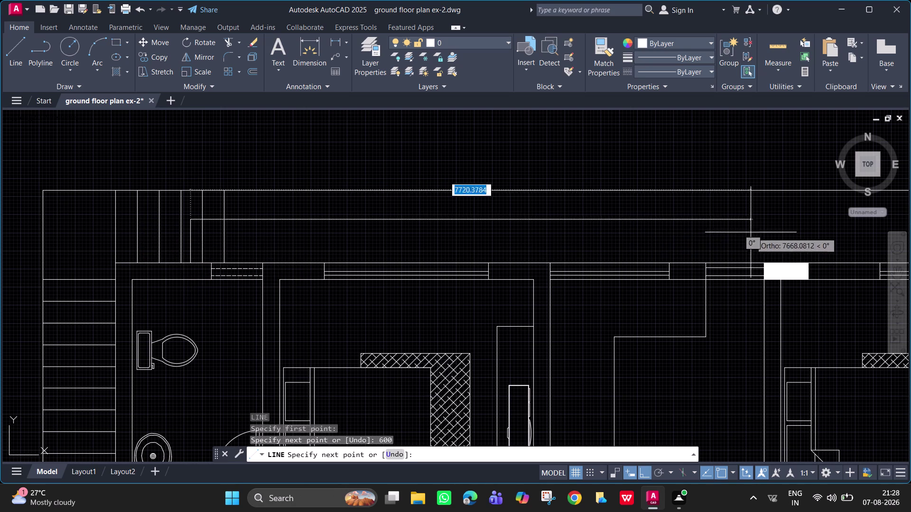
middle_drag(758, 232, 37, 238)
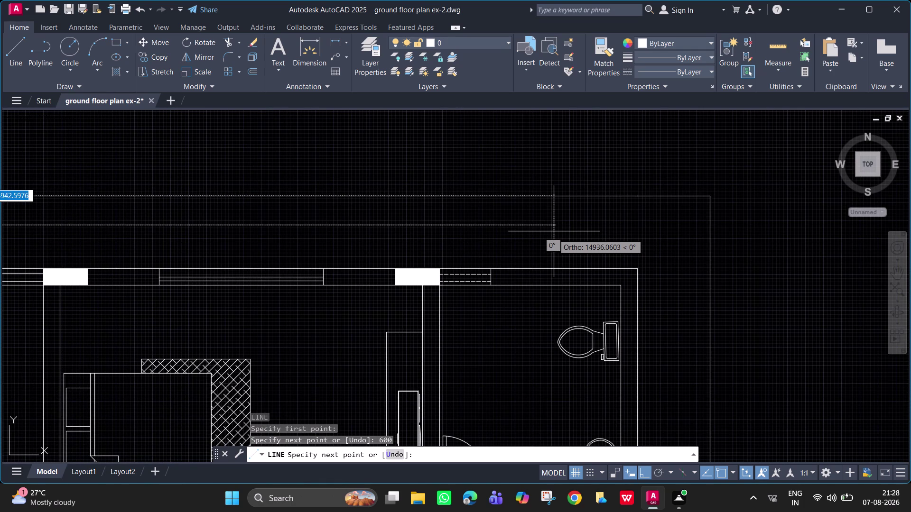
click(517, 232)
click(518, 269)
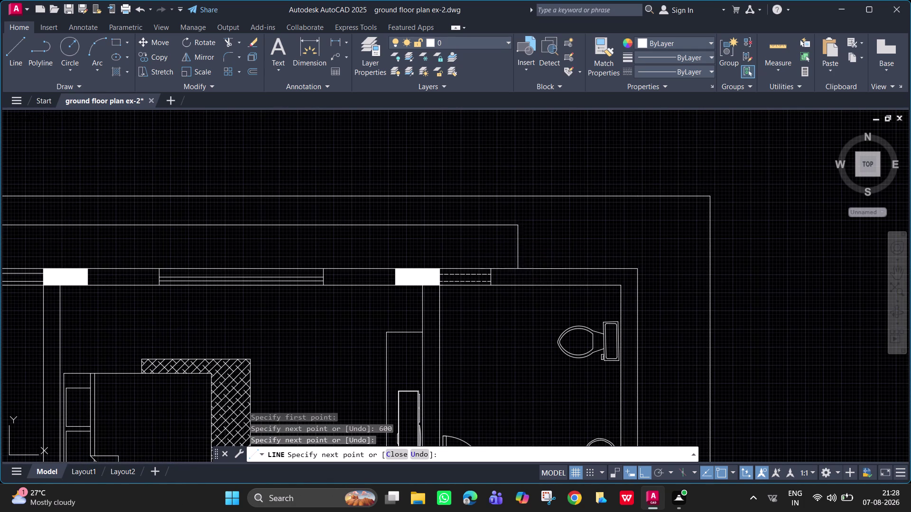
key(space)
Give the new horizontal line and both vertical connecting lines a dashed linetype.
click(517, 247)
click(493, 228)
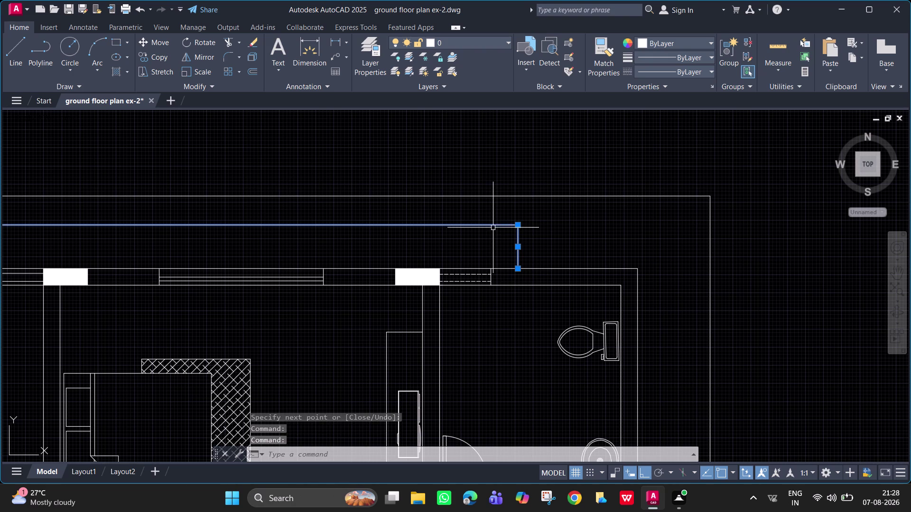
middle_drag(343, 195, 898, 274)
scroll(down, 3)
scroll(up, 3)
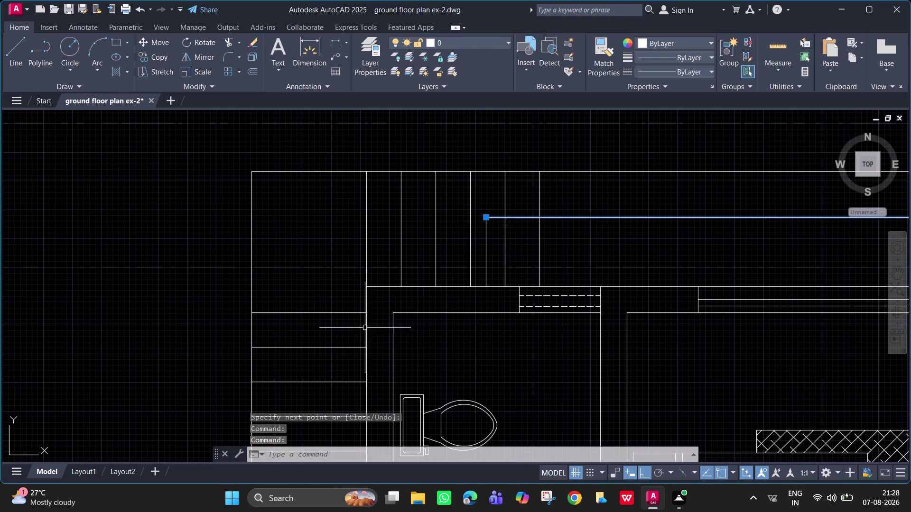
click(486, 252)
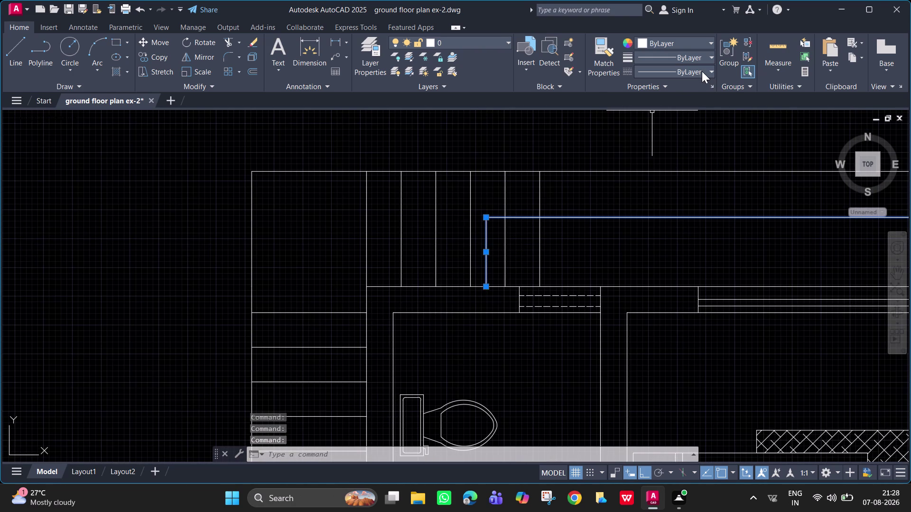
click(702, 71)
click(678, 115)
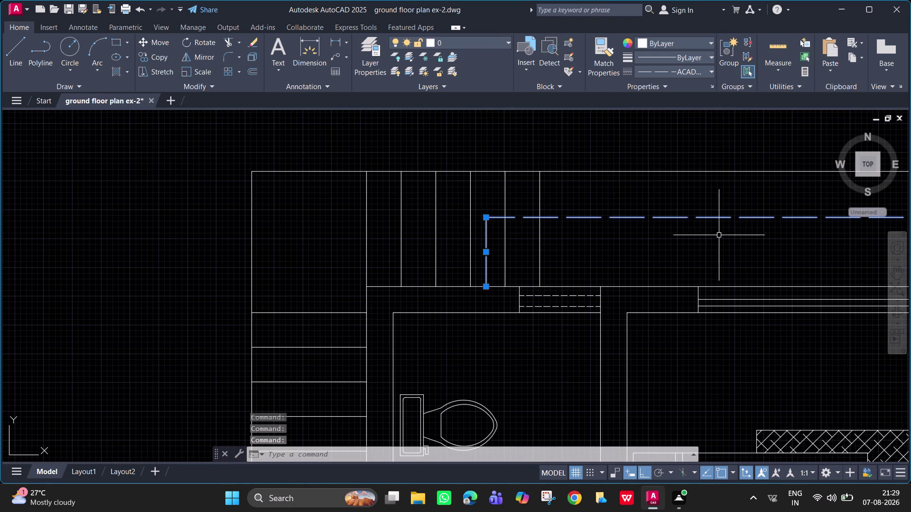
scroll(down, 3)
middle_drag(686, 245, 286, 218)
key(Escape)
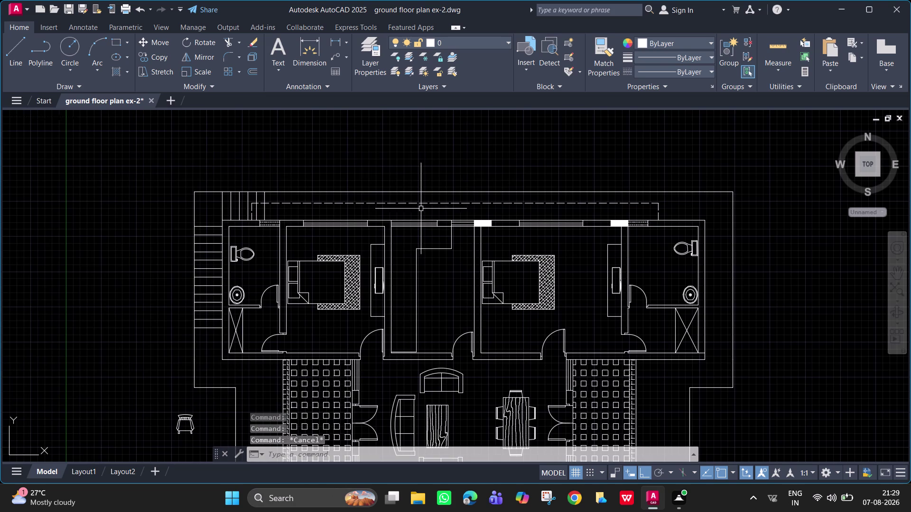
scroll(up, 3)
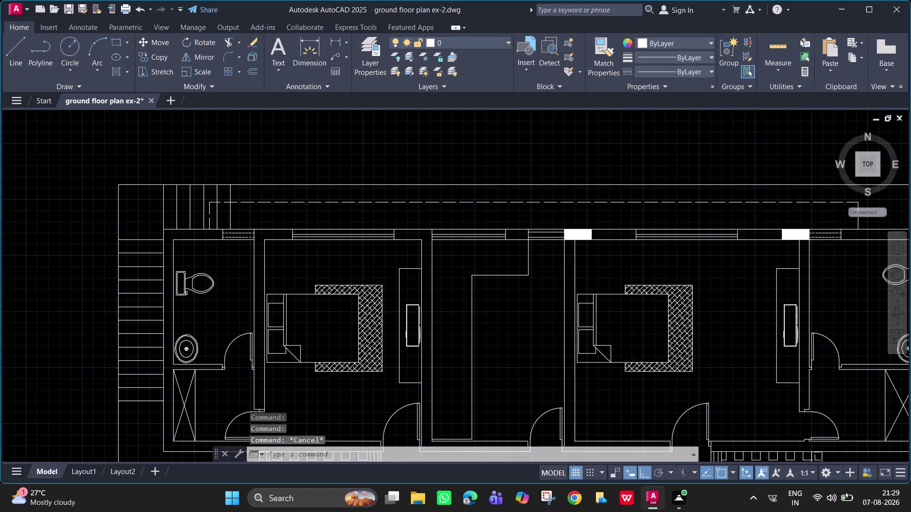
middle_drag(320, 205, 371, 214)
Draw a line from the top wall up to the dashed outline, along it, and back down.
text(l)
key(space)
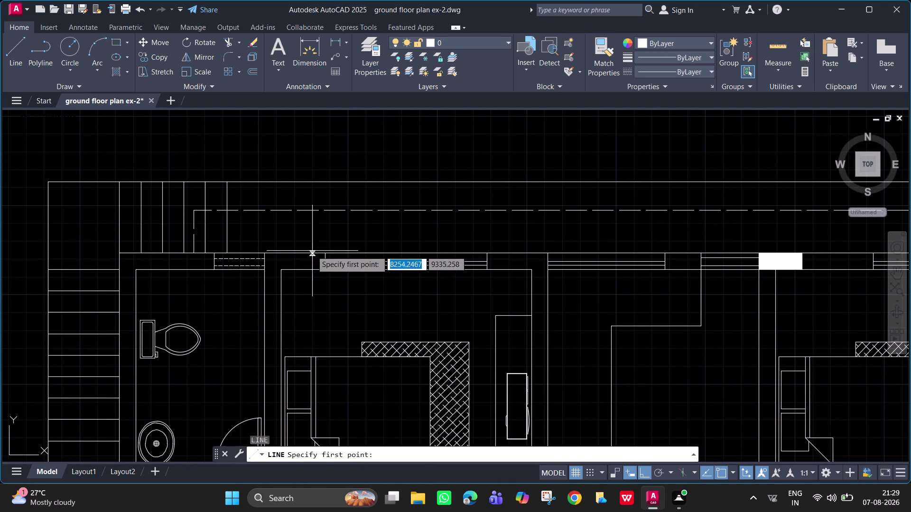
click(313, 252)
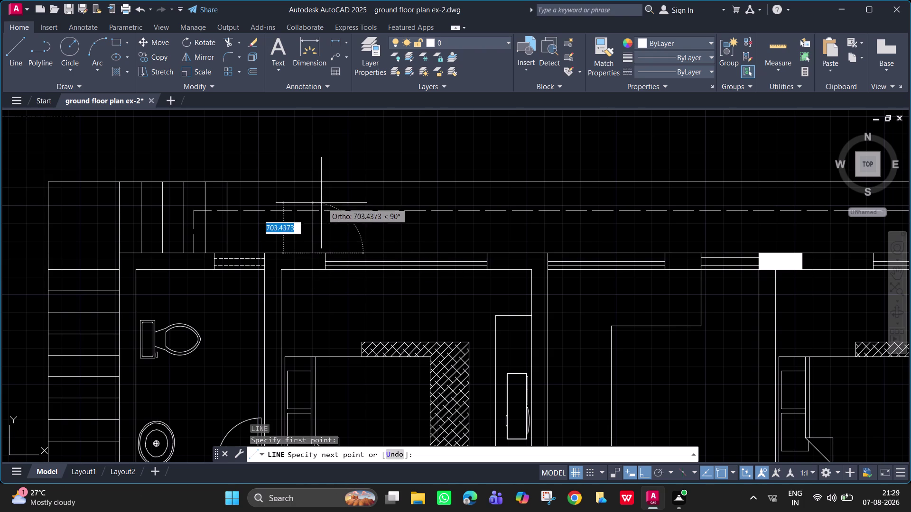
click(313, 212)
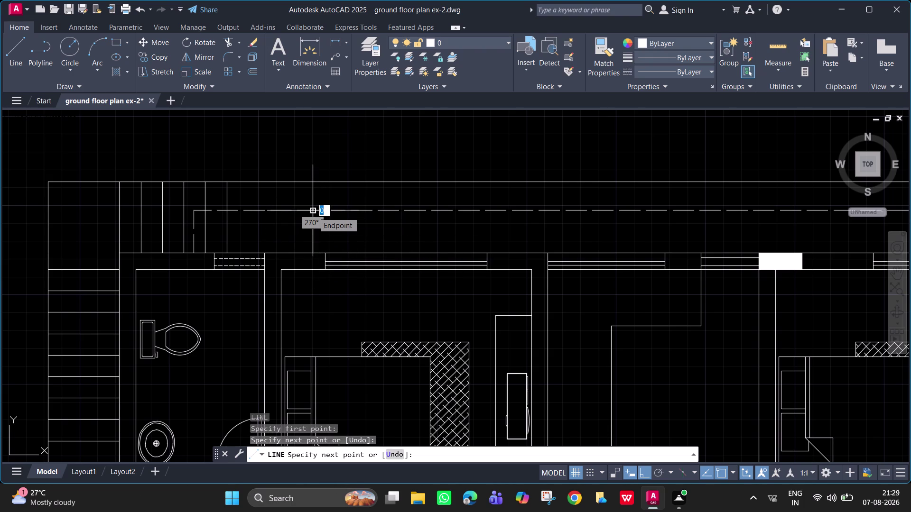
click(508, 212)
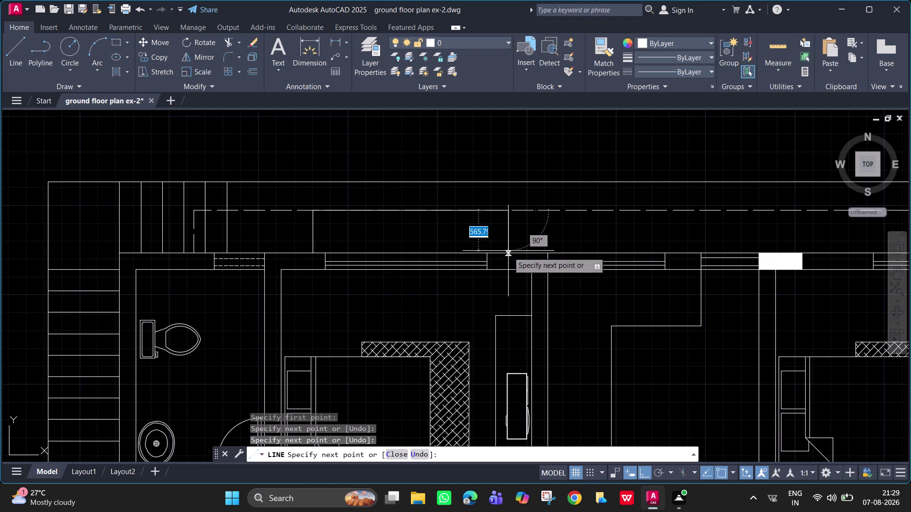
scroll(up, 3)
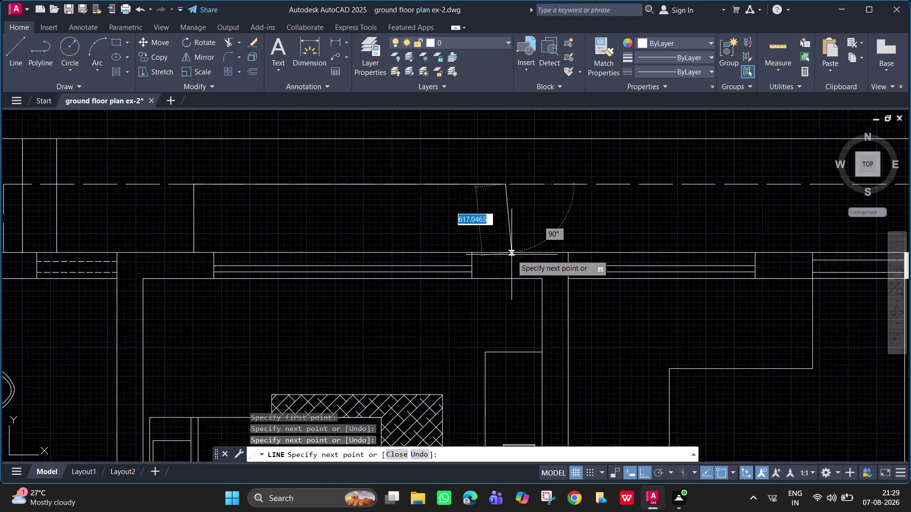
scroll(up, 3)
click(500, 252)
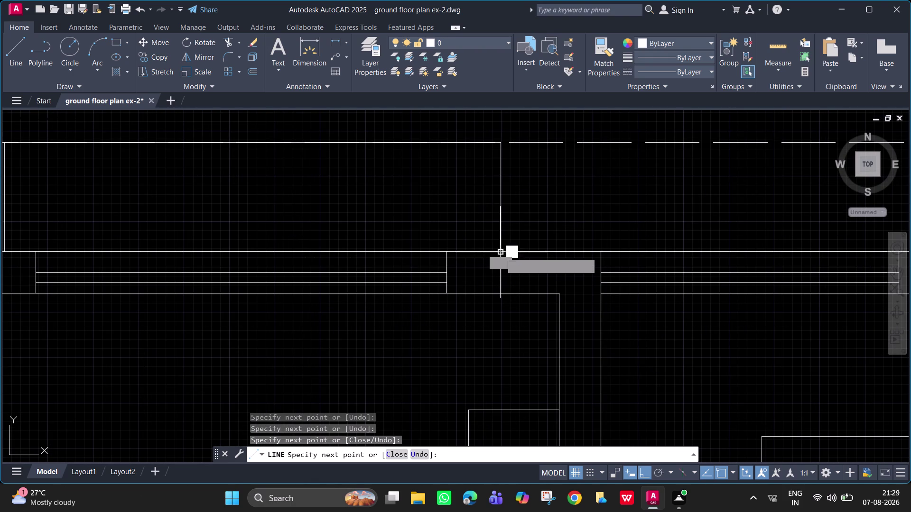
key(Escape)
scroll(down, 3)
middle_drag(484, 229, 492, 248)
scroll(up, 3)
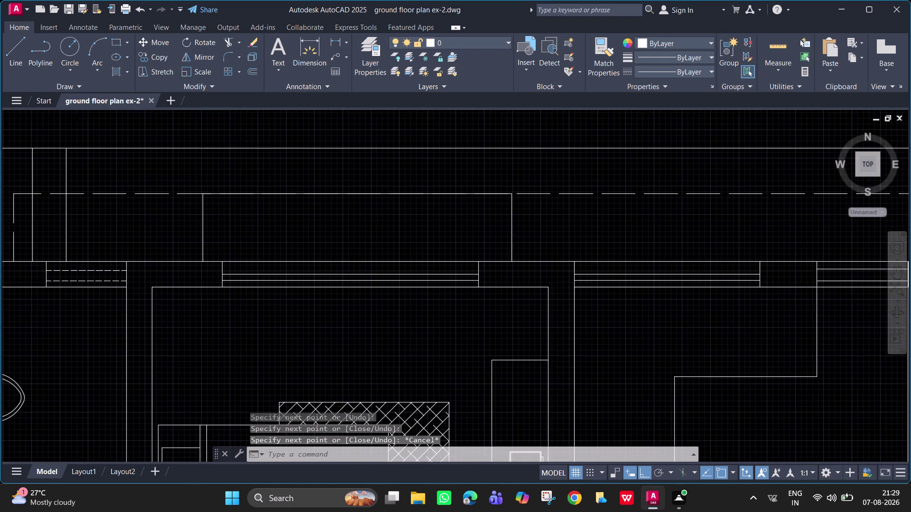
scroll(down, 3)
middle_drag(492, 245, 525, 257)
scroll(up, 3)
middle_drag(401, 257, 433, 264)
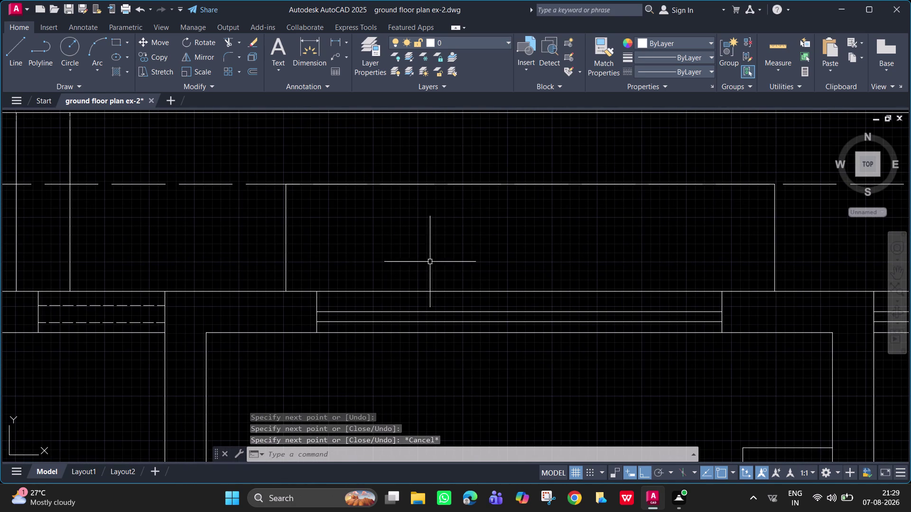
Add a trial linear dimension near the top wall, then delete the resulting 173.21 dimension.
click(336, 40)
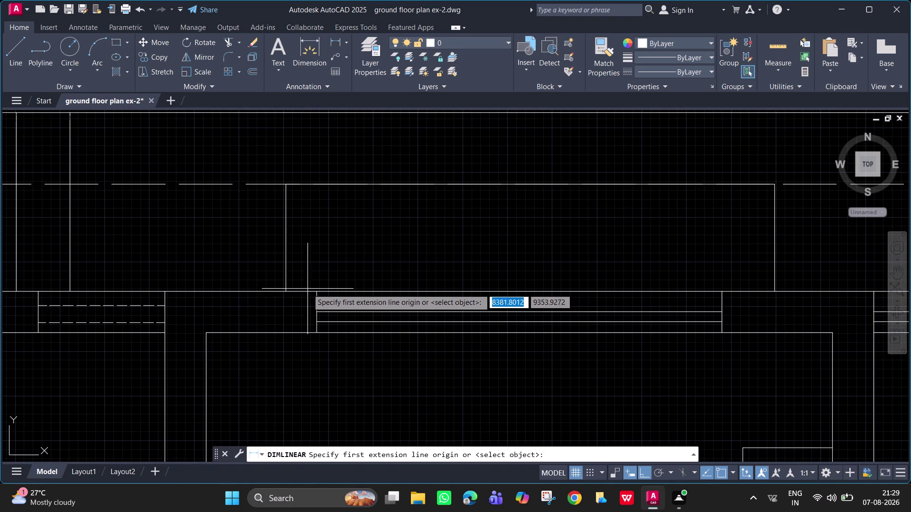
click(316, 292)
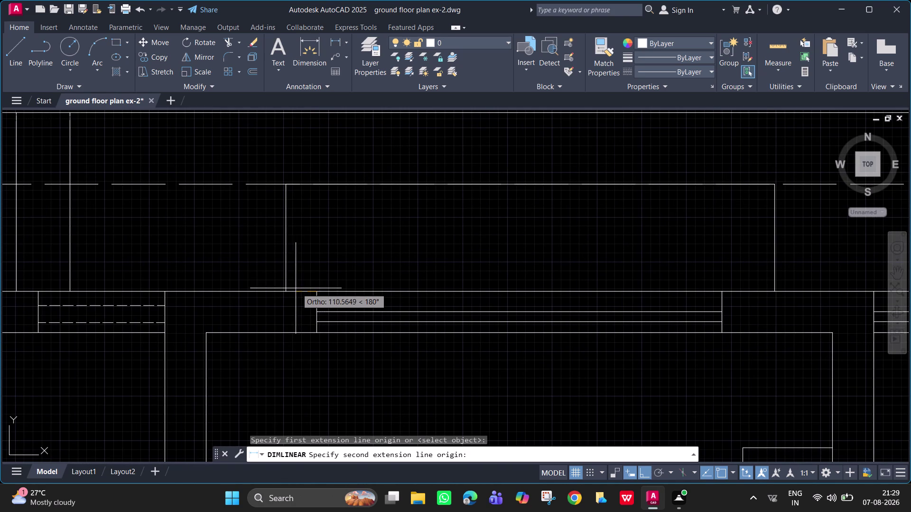
click(286, 291)
click(286, 309)
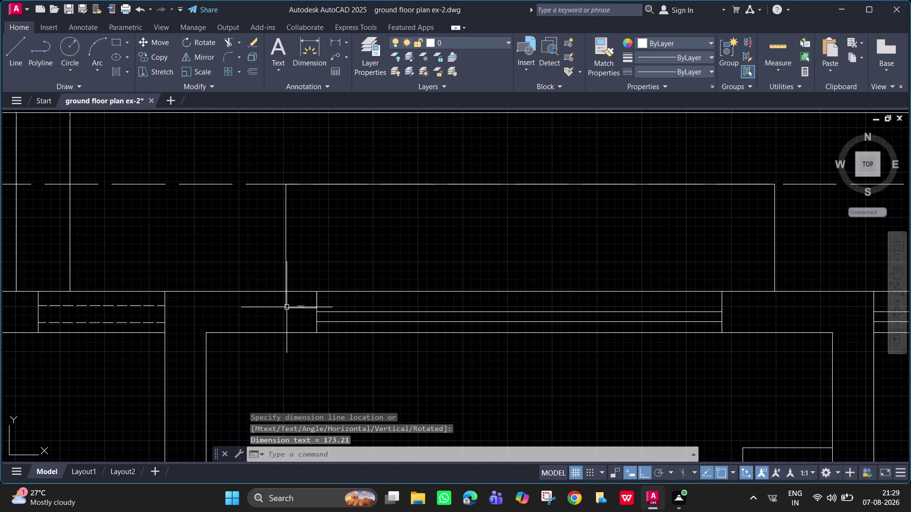
scroll(up, 3)
scroll(down, 3)
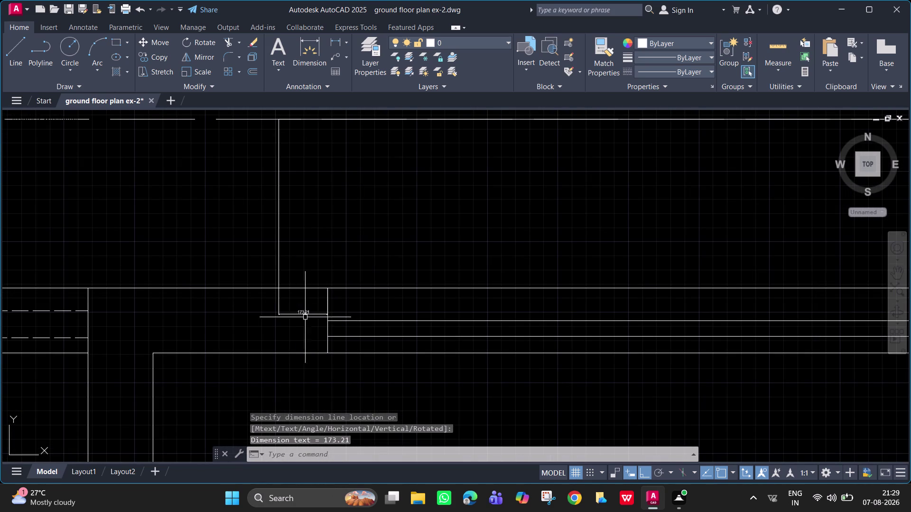
click(302, 315)
key(Delete)
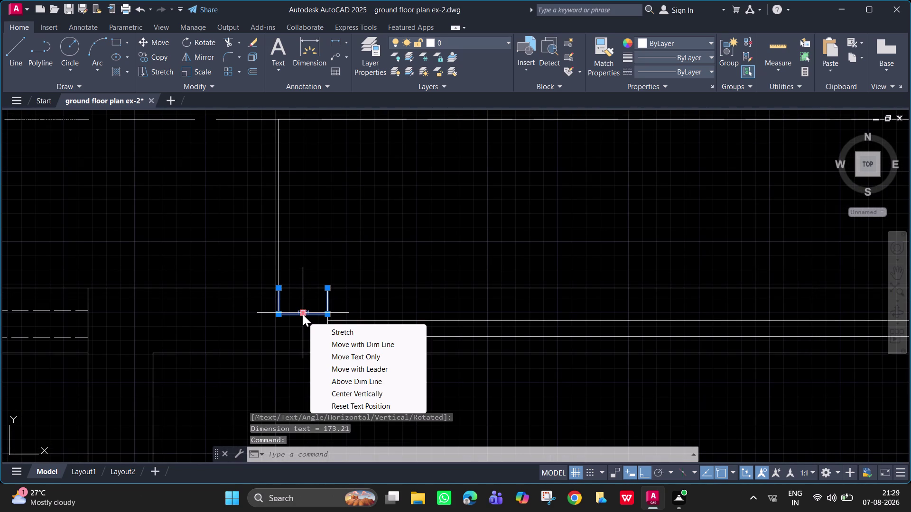
key(Delete)
Place a 174 linear dimension from the wall corner above the top wall.
middle_drag(612, 297, 305, 272)
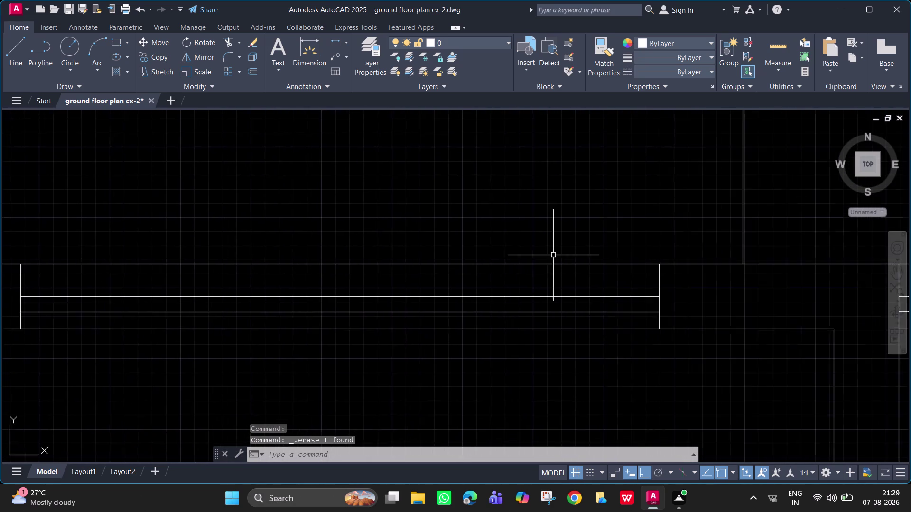
middle_drag(560, 255, 377, 272)
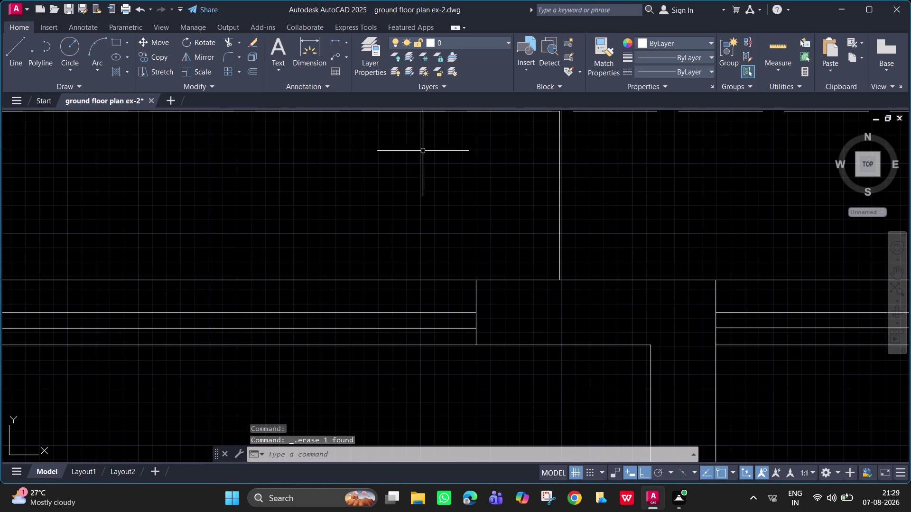
key(space)
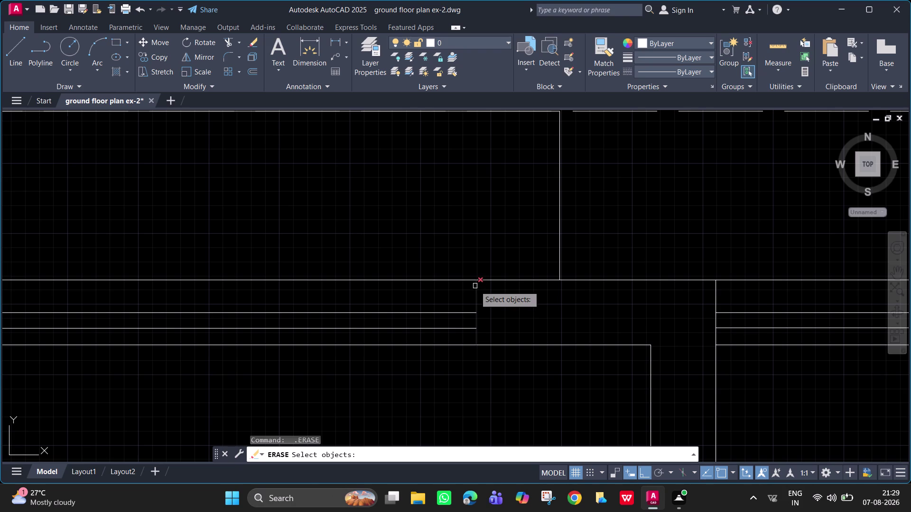
key(space)
key(Escape)
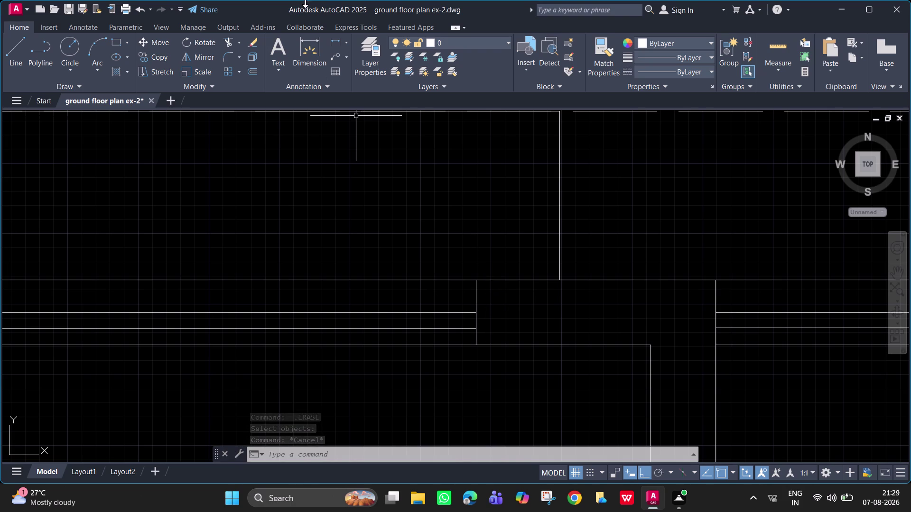
click(331, 40)
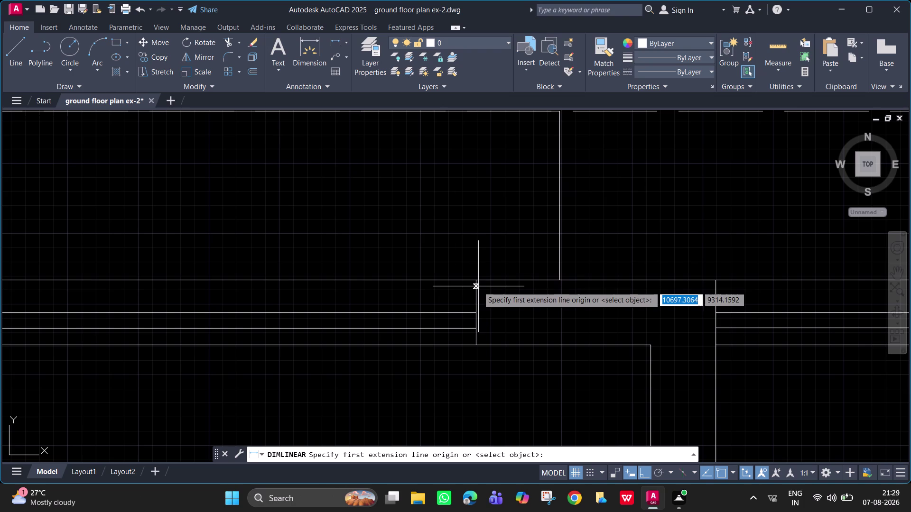
click(476, 279)
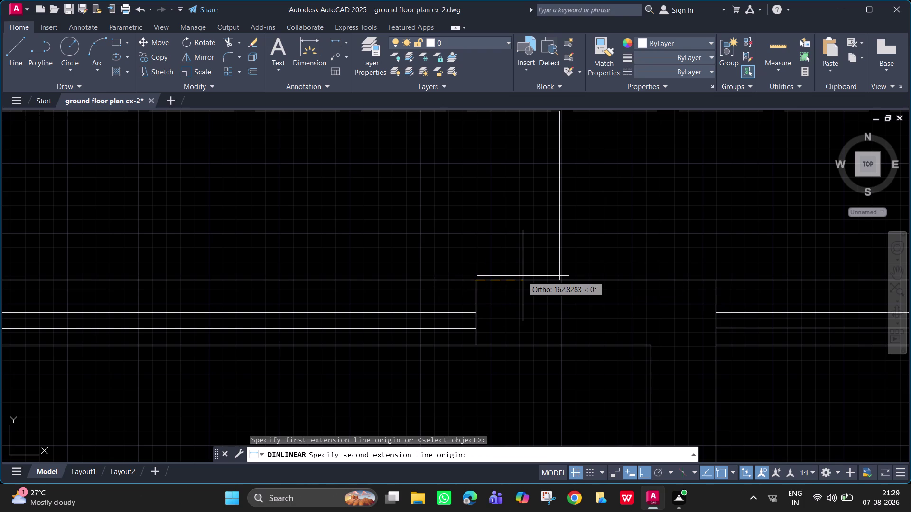
text(1)
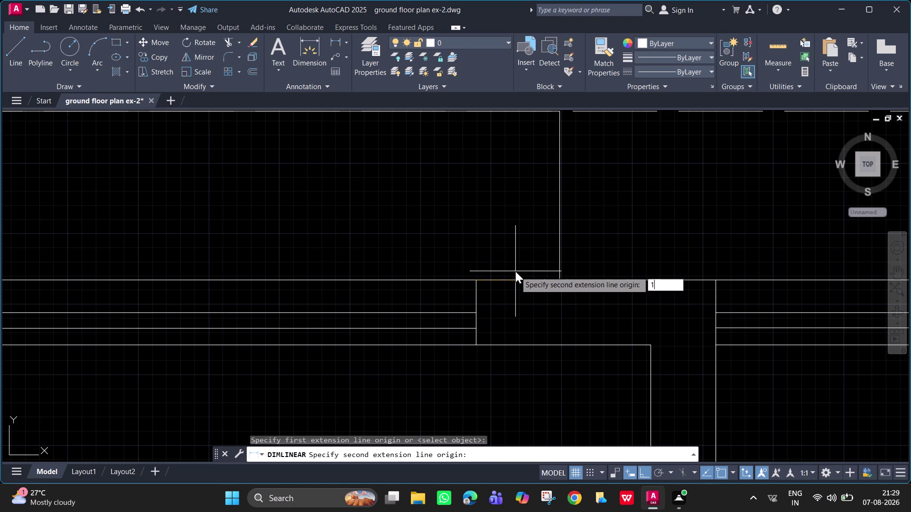
text(74)
key(Return)
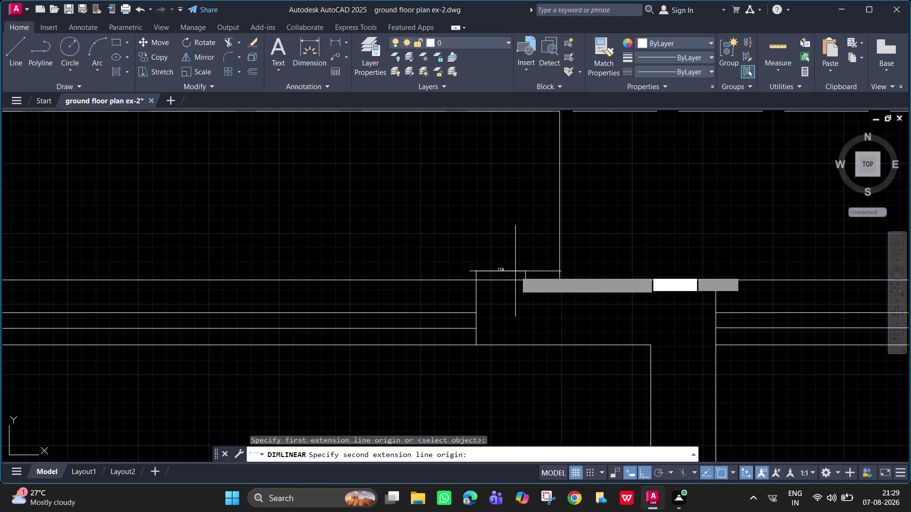
scroll(down, 3)
middle_drag(510, 214, 510, 309)
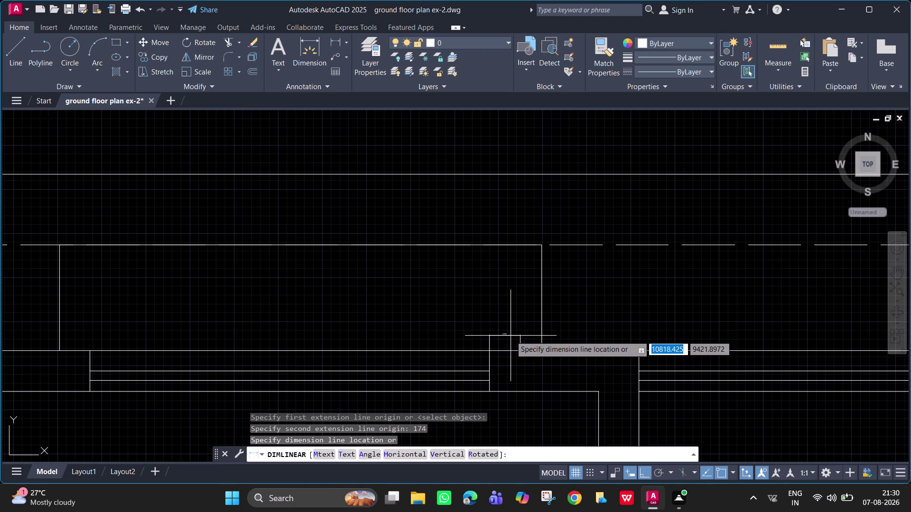
click(514, 363)
Select and delete the misplaced vertical line next to the dimension.
scroll(up, 3)
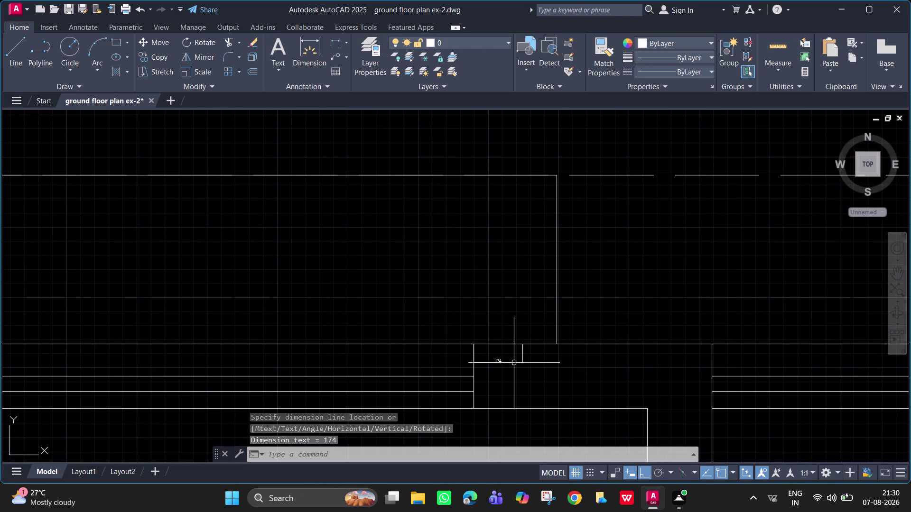
click(554, 317)
key(Escape)
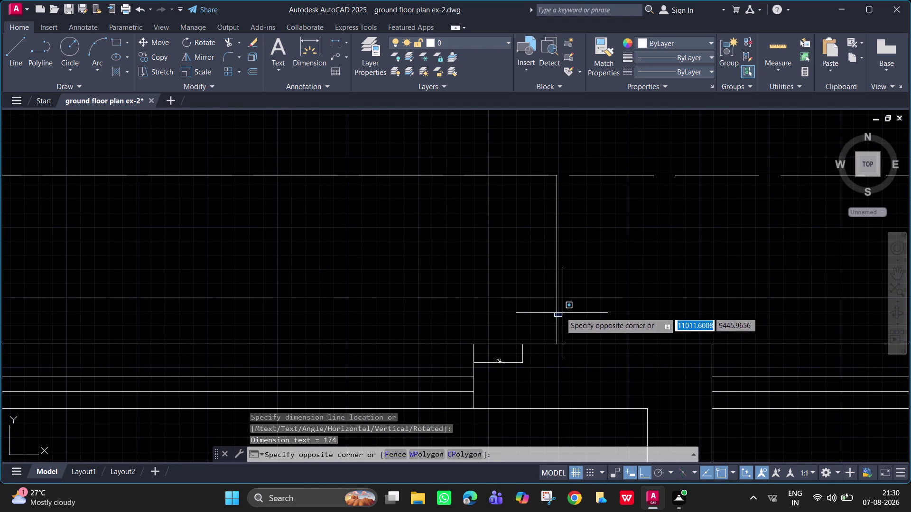
click(556, 311)
key(Delete)
scroll(up, 3)
middle_drag(542, 341, 568, 299)
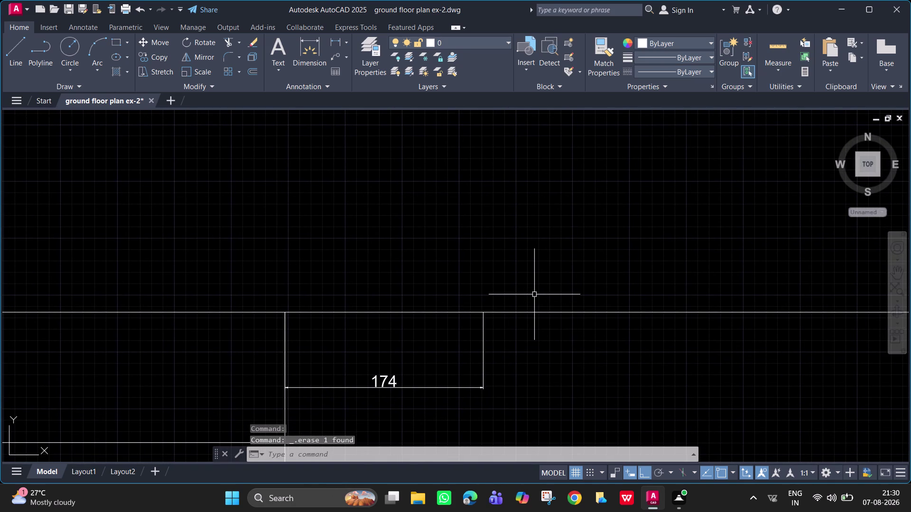
Draw a vertical line from the 174 dimension's right end up to the dashed outline.
text(l)
key(space)
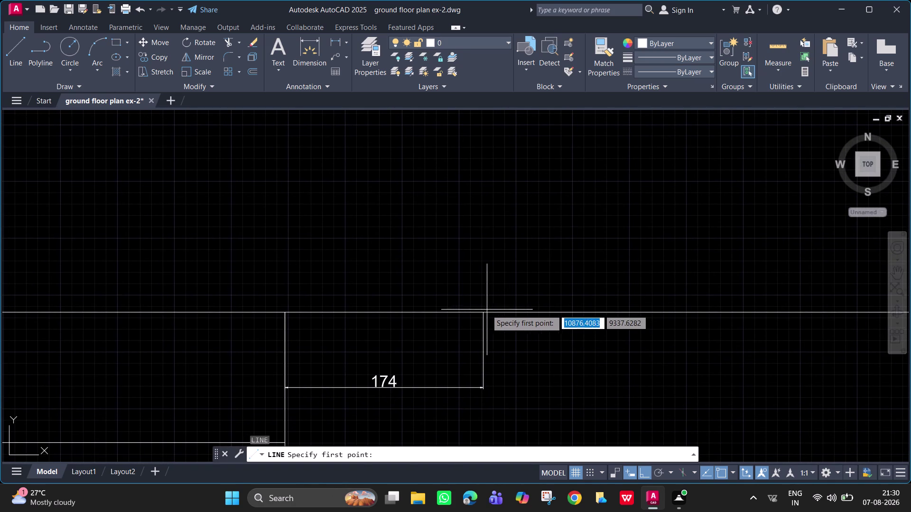
scroll(up, 3)
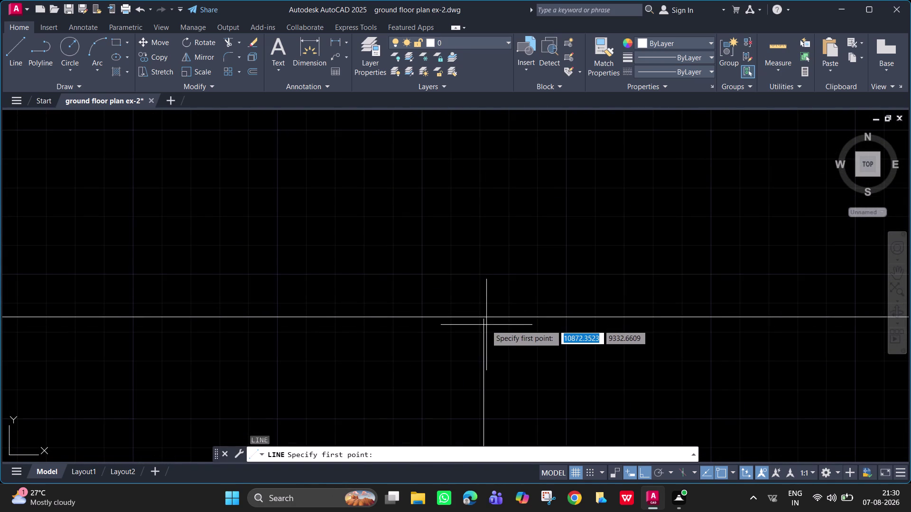
click(482, 317)
scroll(down, 3)
middle_drag(505, 225, 505, 376)
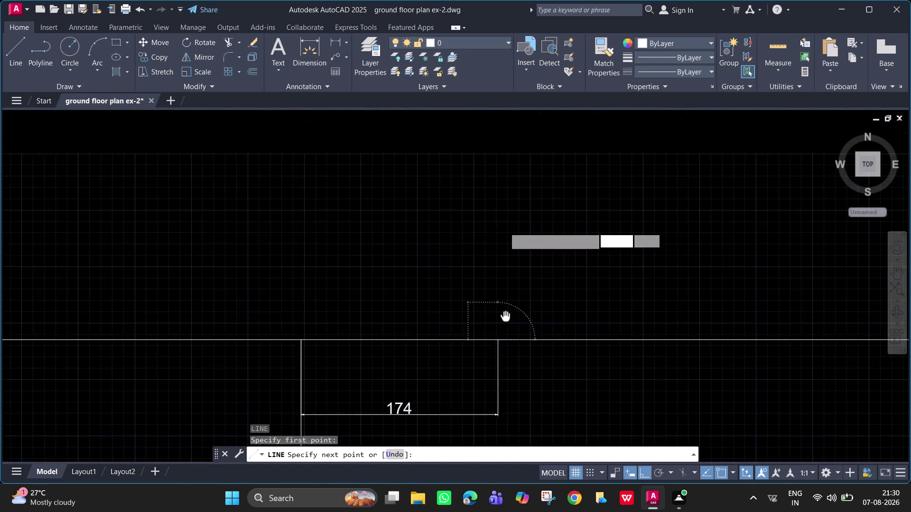
middle_drag(505, 377, 500, 420)
scroll(down, 3)
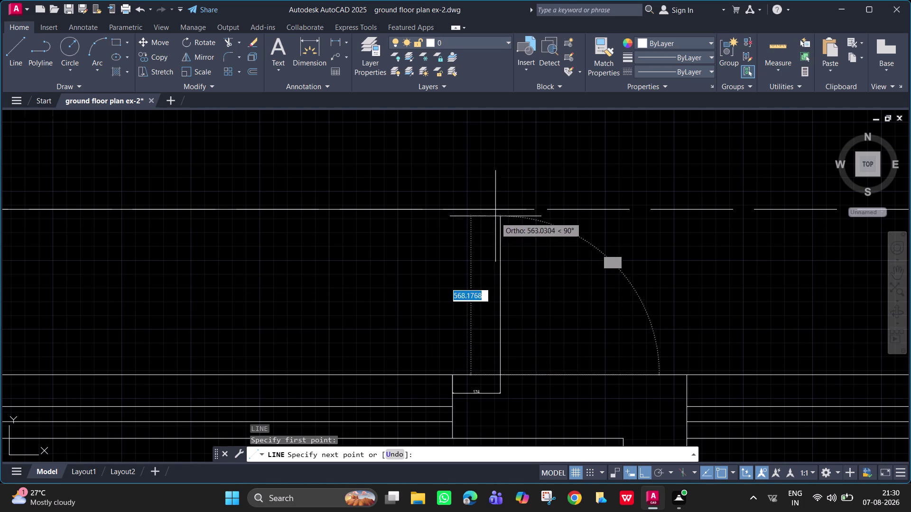
click(498, 209)
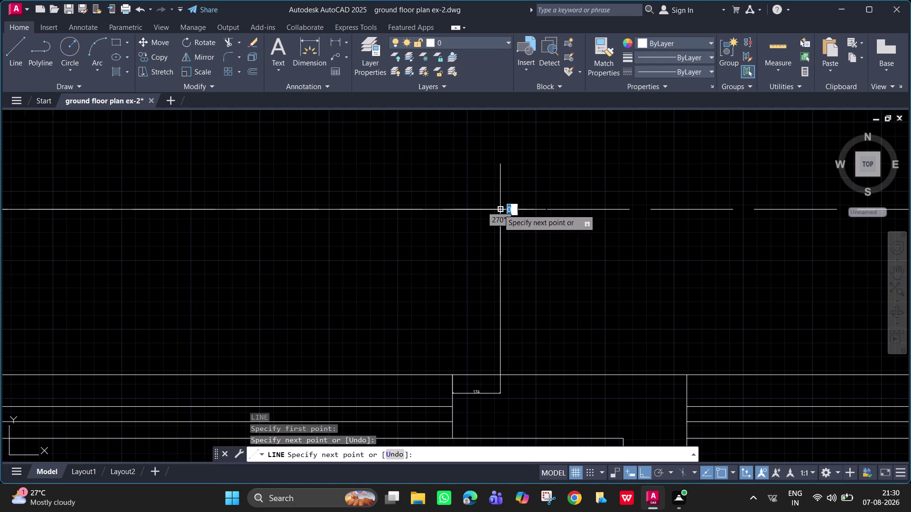
key(Escape)
Delete the temporary 174 dimension.
scroll(up, 3)
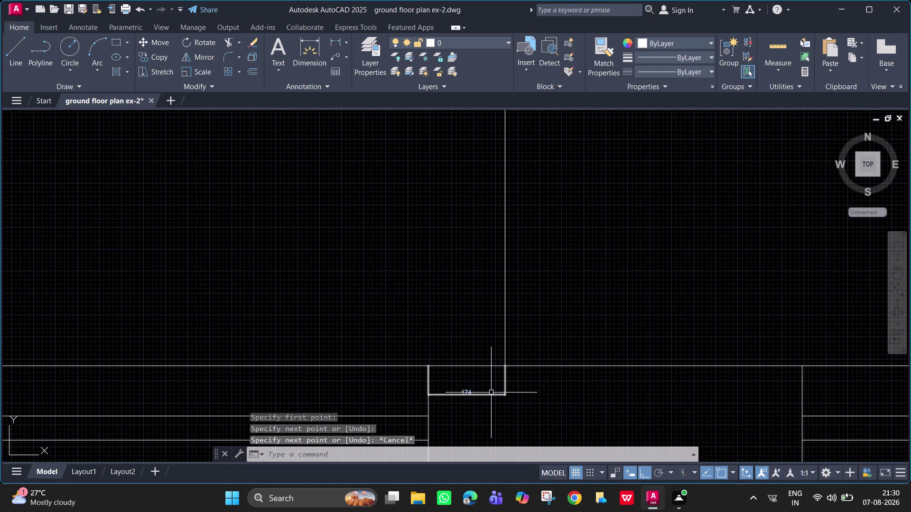
click(491, 393)
click(489, 392)
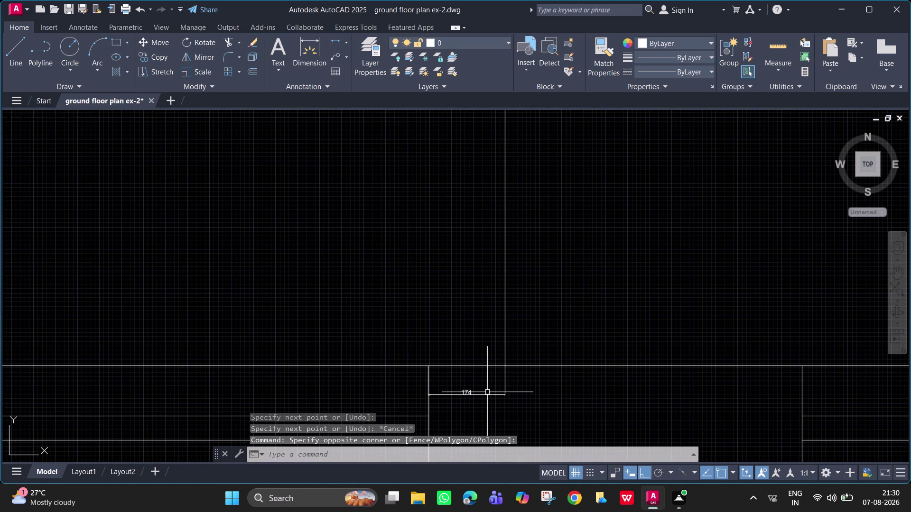
click(470, 396)
key(Delete)
scroll(down, 3)
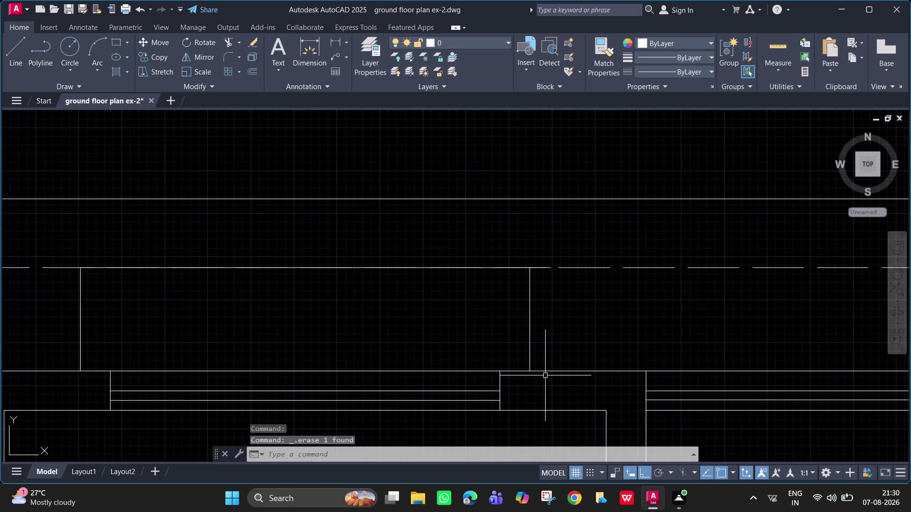
Pan along the plan to the next section of the top wall.
middle_drag(545, 375, 588, 377)
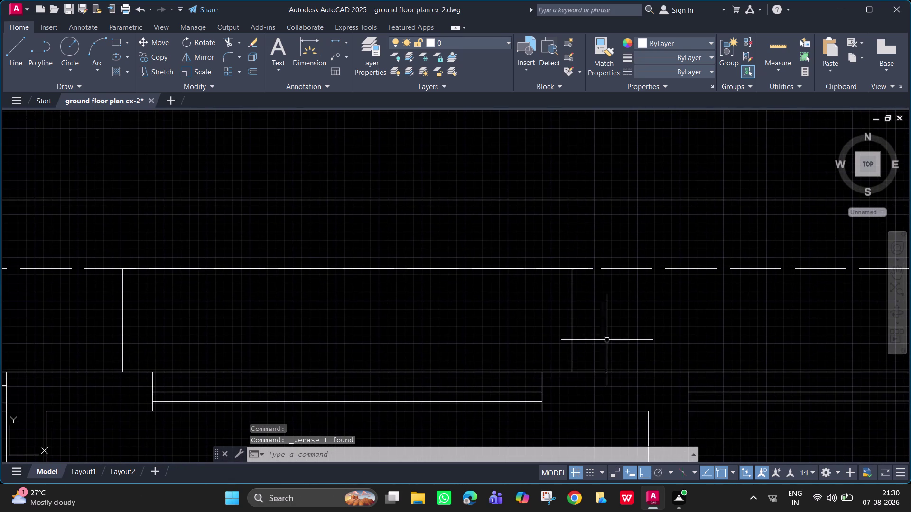
scroll(down, 3)
middle_drag(609, 333, 438, 313)
middle_drag(645, 324, 632, 324)
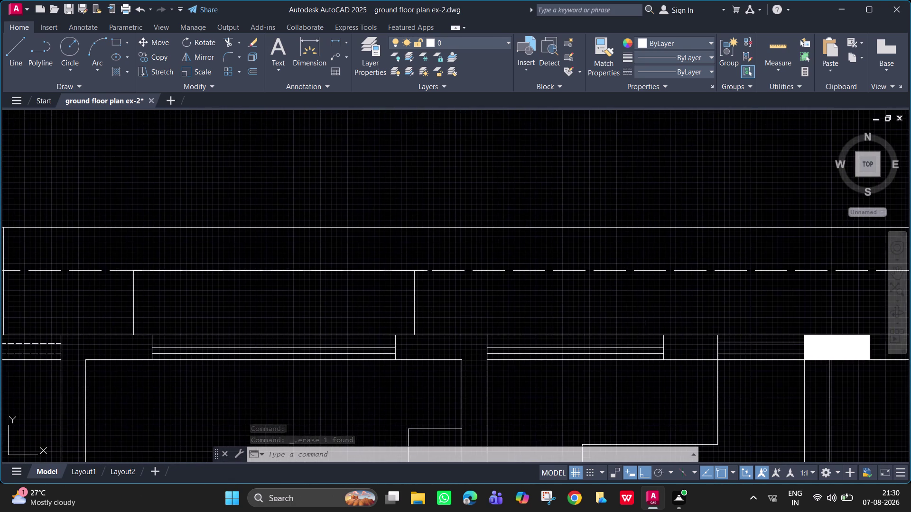
middle_drag(632, 324, 524, 308)
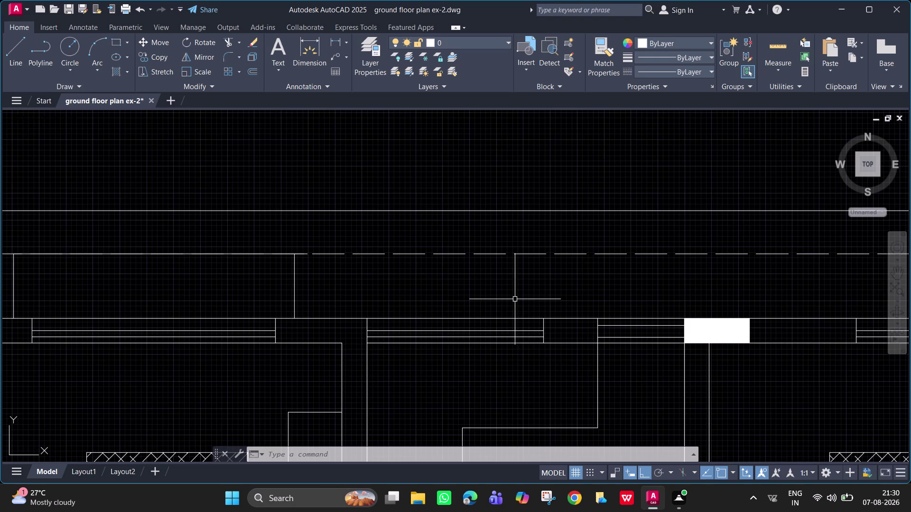
scroll(down, 3)
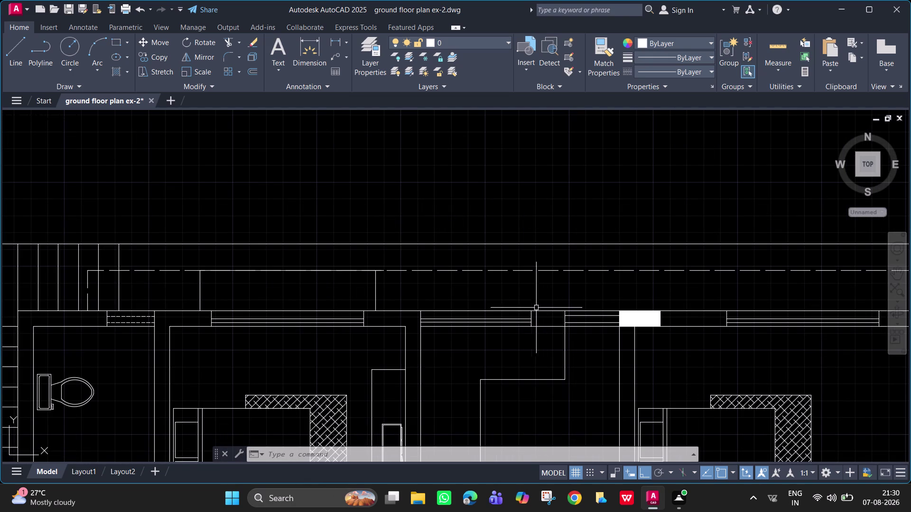
scroll(up, 3)
click(336, 39)
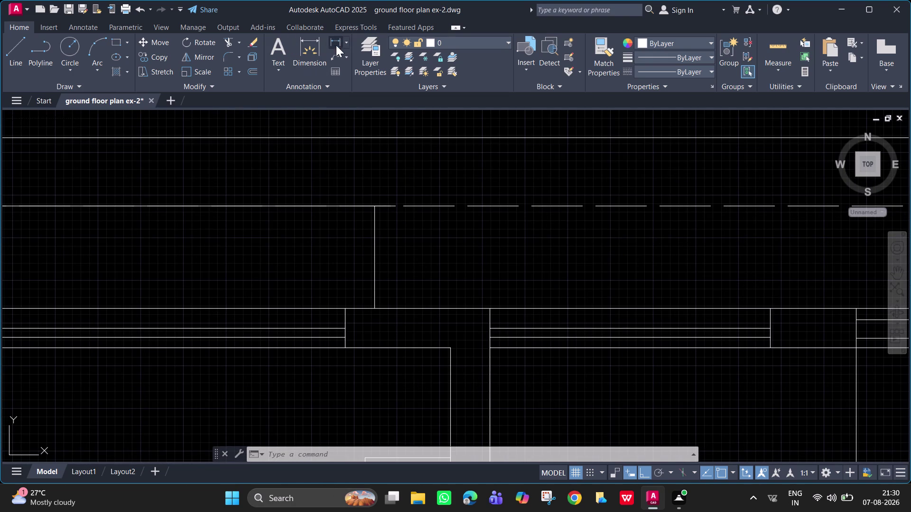
click(344, 309)
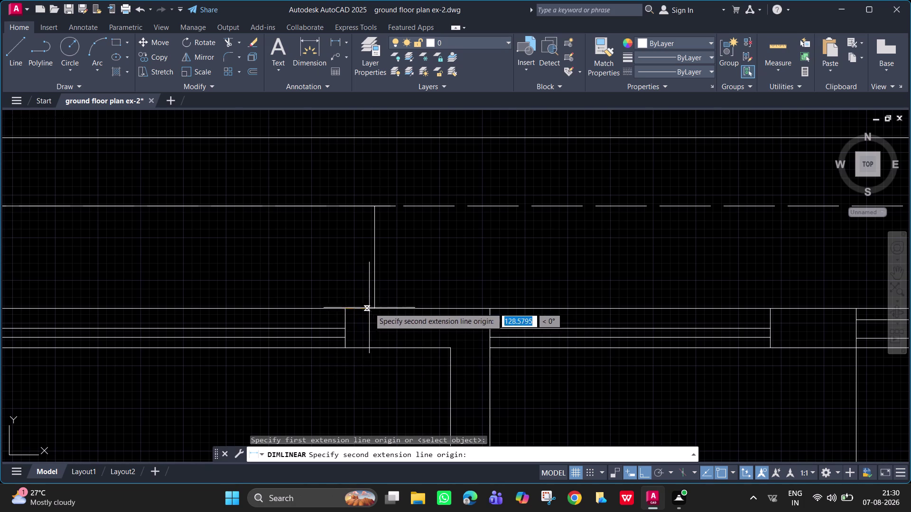
click(376, 308)
click(376, 312)
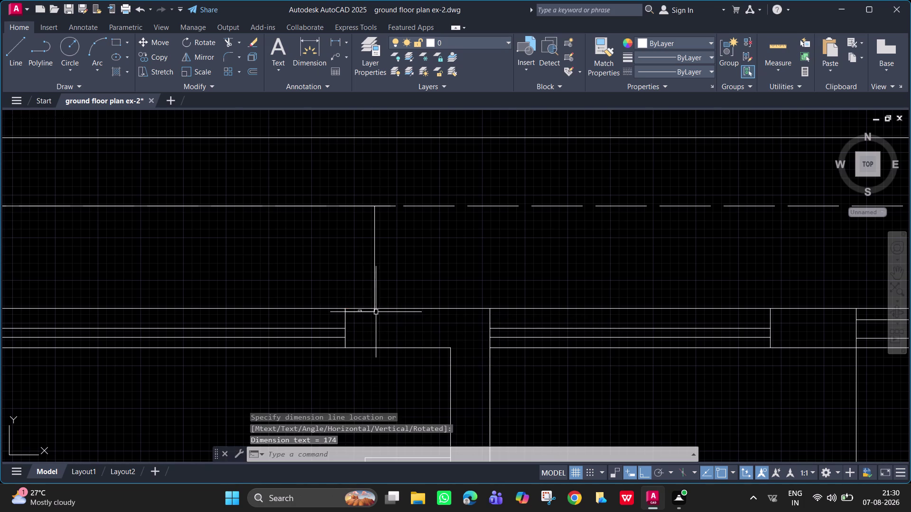
scroll(up, 3)
click(328, 314)
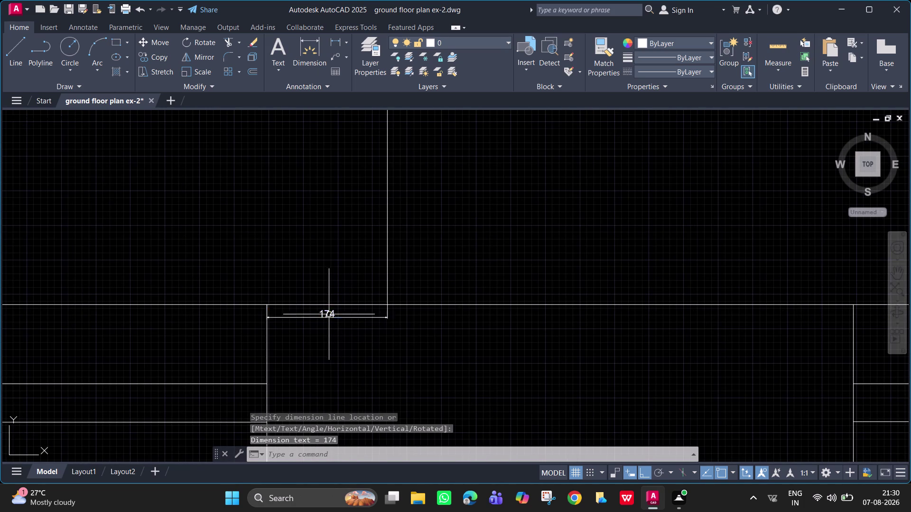
key(Delete)
key(Delete)
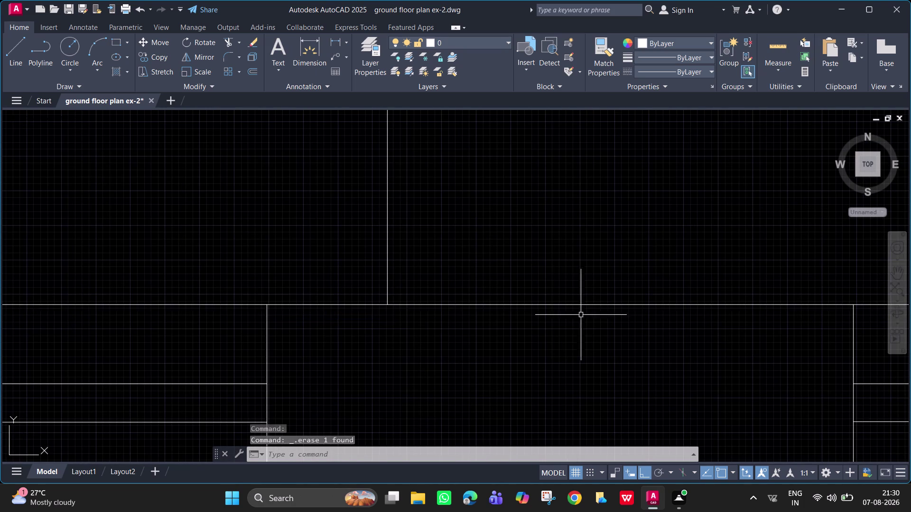
scroll(down, 3)
middle_drag(525, 311, 100, 331)
middle_drag(679, 262, 336, 288)
scroll(down, 3)
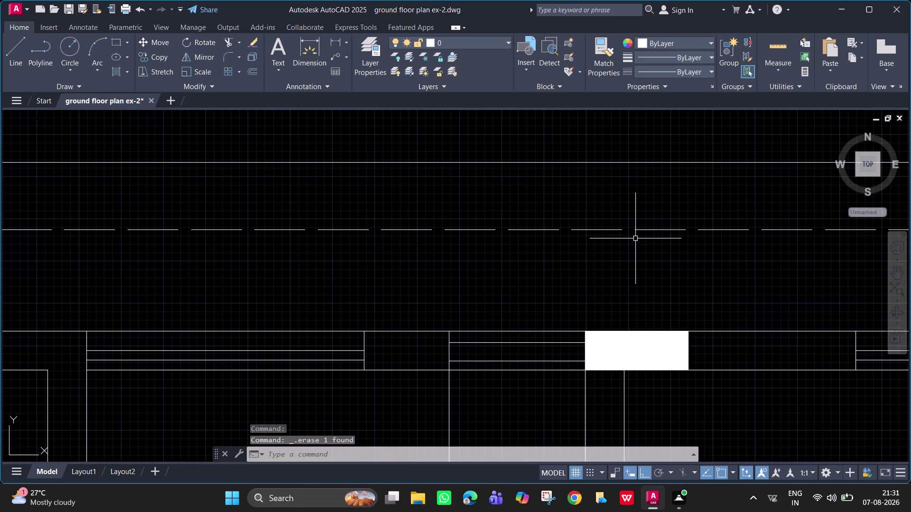
scroll(down, 3)
middle_drag(695, 274, 455, 263)
scroll(up, 3)
scroll(down, 3)
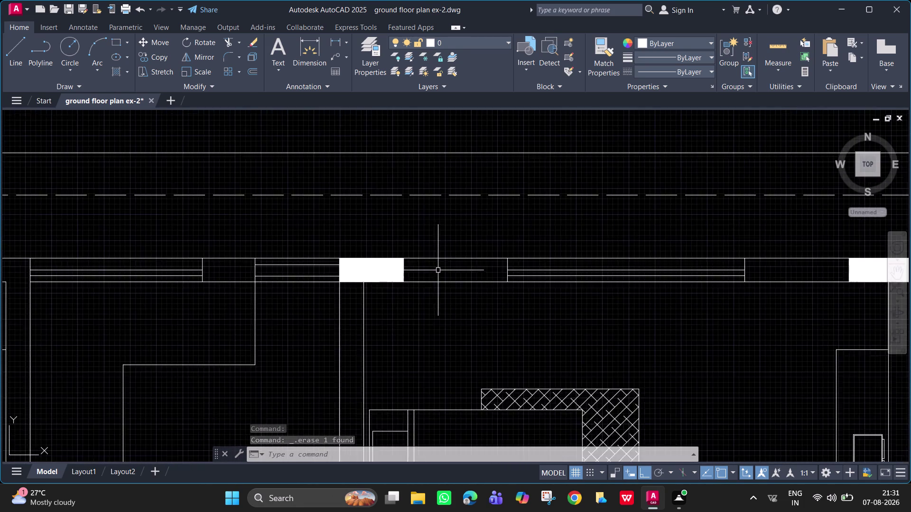
scroll(down, 3)
middle_drag(472, 270, 403, 267)
Start a line tracked 174 along the wall from the top wall corner.
text(l)
key(space)
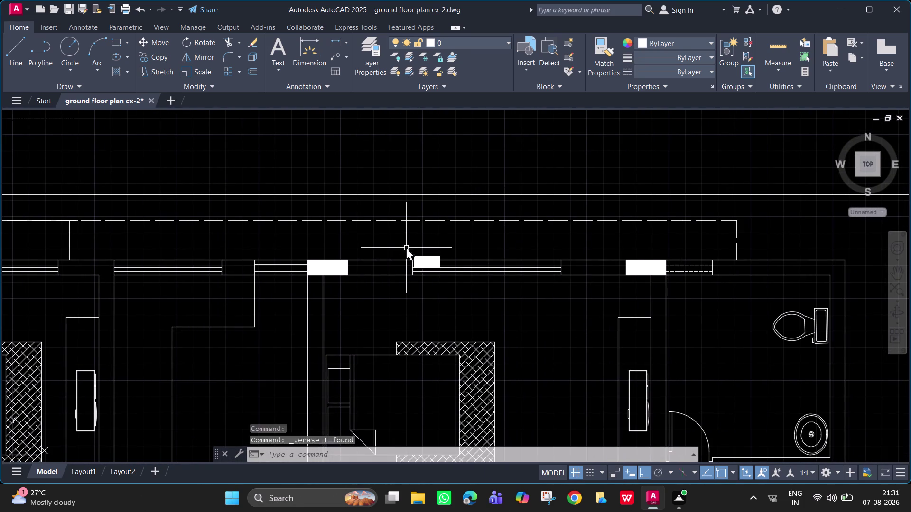
text(tk)
key(space)
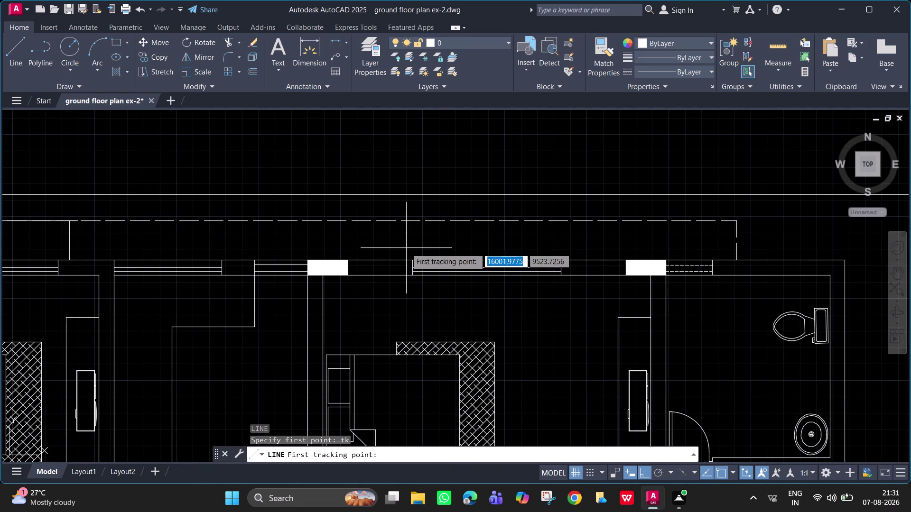
click(412, 261)
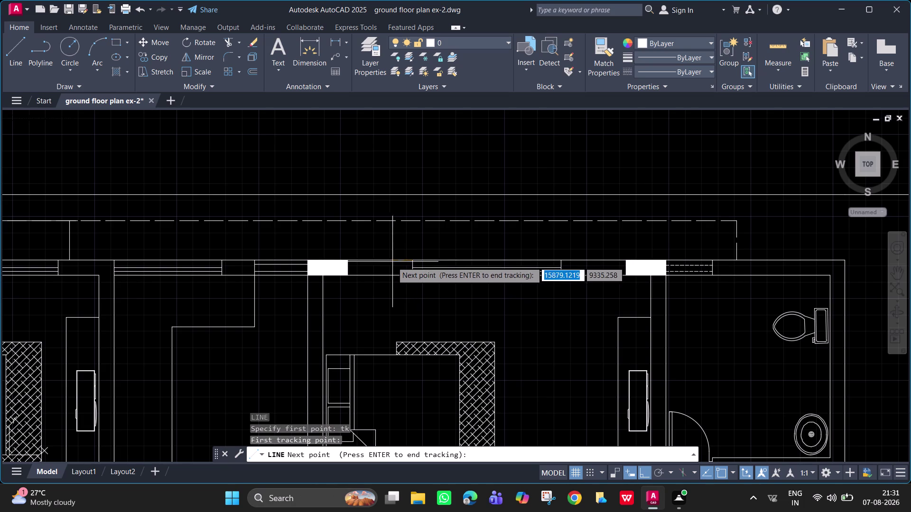
text(174)
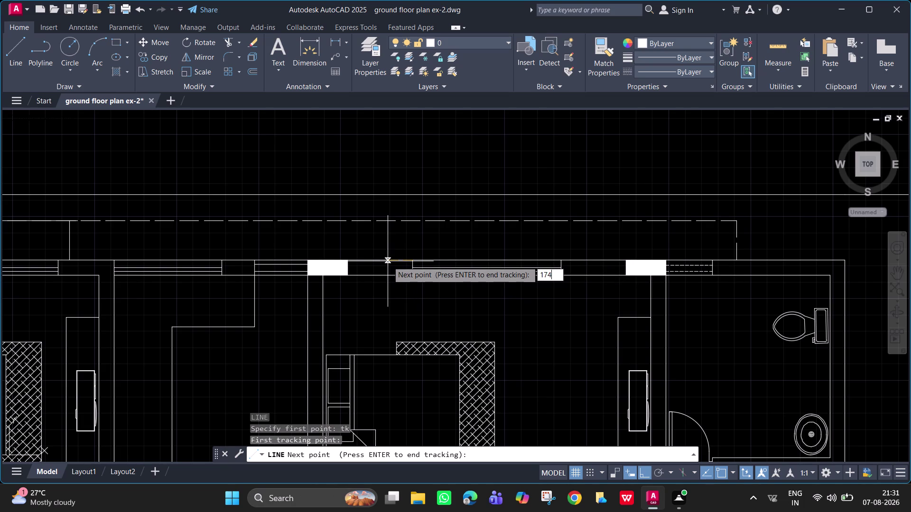
key(Return)
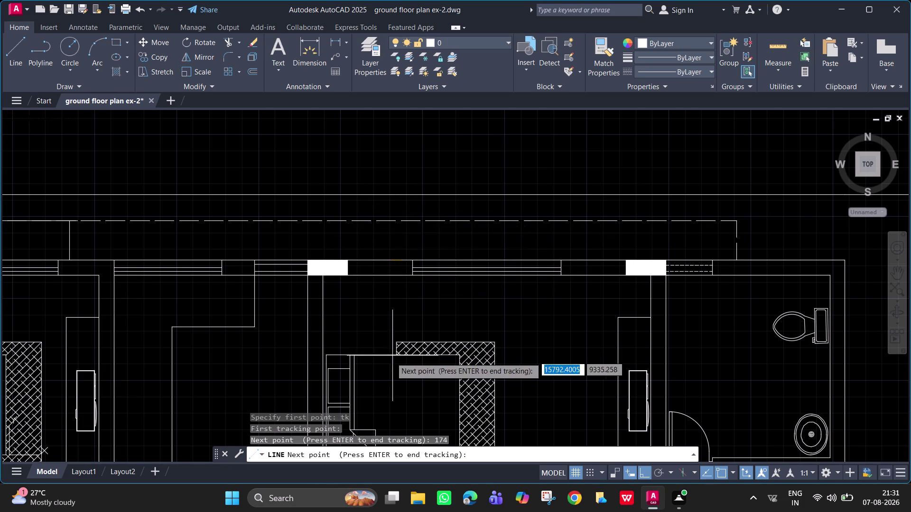
key(Return)
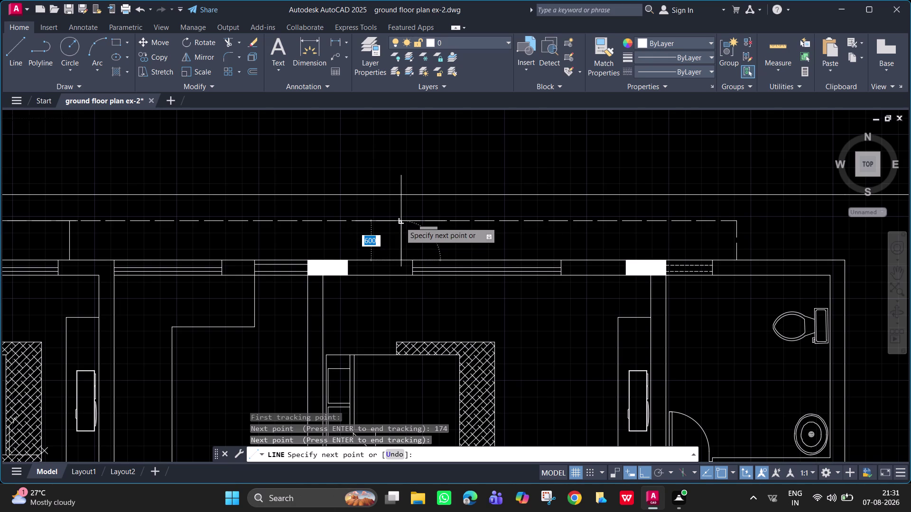
Take the tracked line up to the dashed outline, then exit the command.
scroll(up, 3)
click(396, 217)
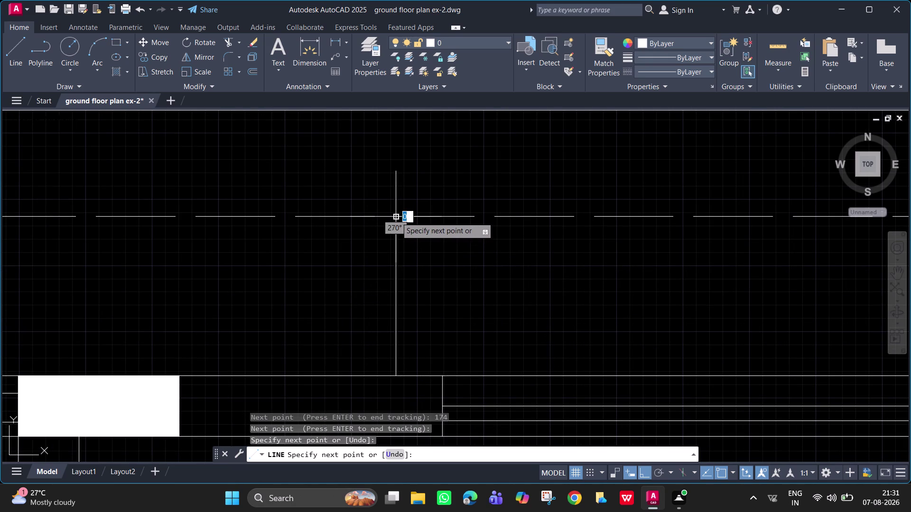
scroll(down, 3)
middle_drag(690, 199, 442, 197)
scroll(down, 3)
key(Escape)
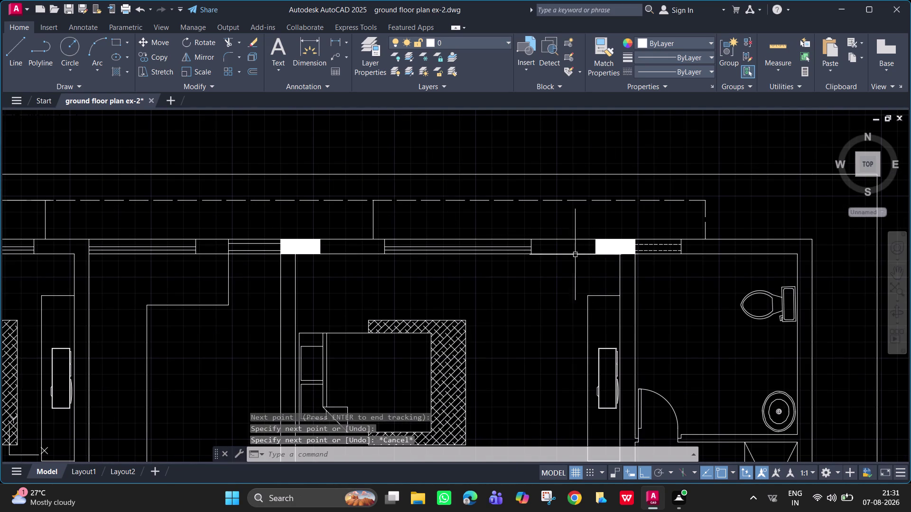
click(545, 243)
key(space)
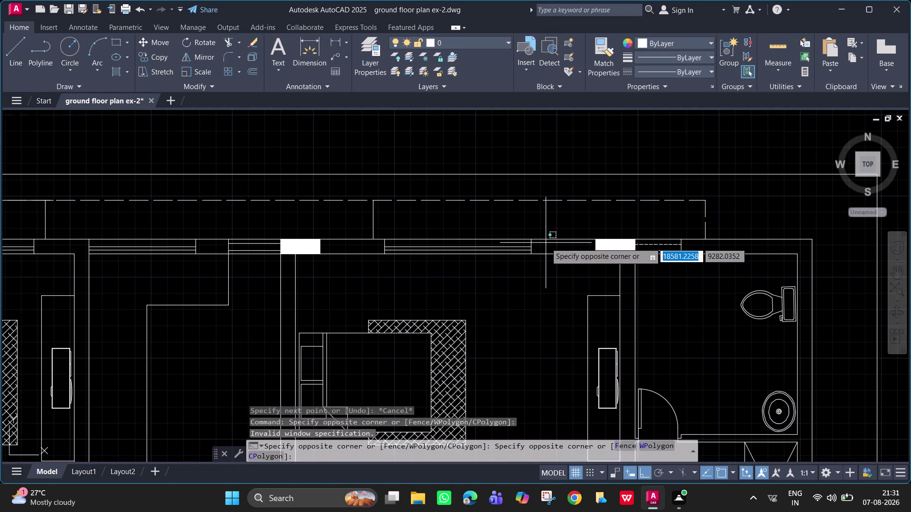
Start a new line at a point tracked 174 along the wall from its end.
key(Escape)
text(l tk)
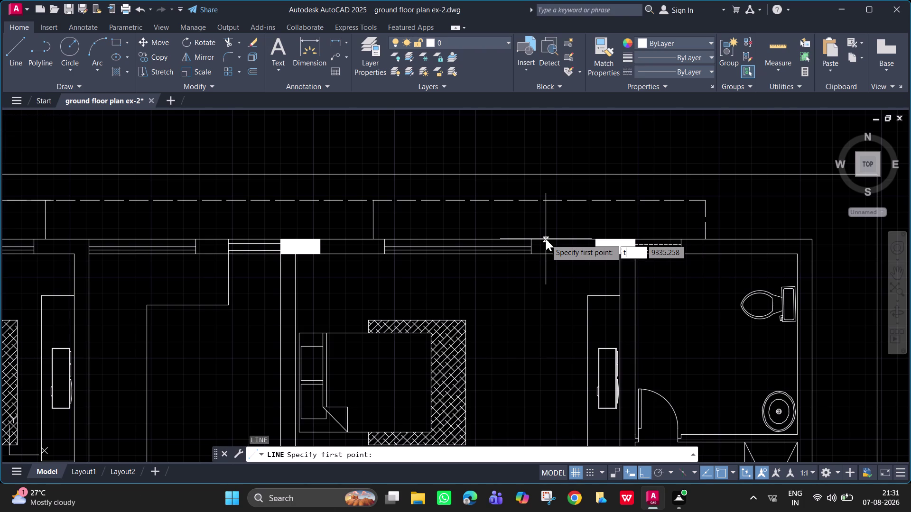
key(space)
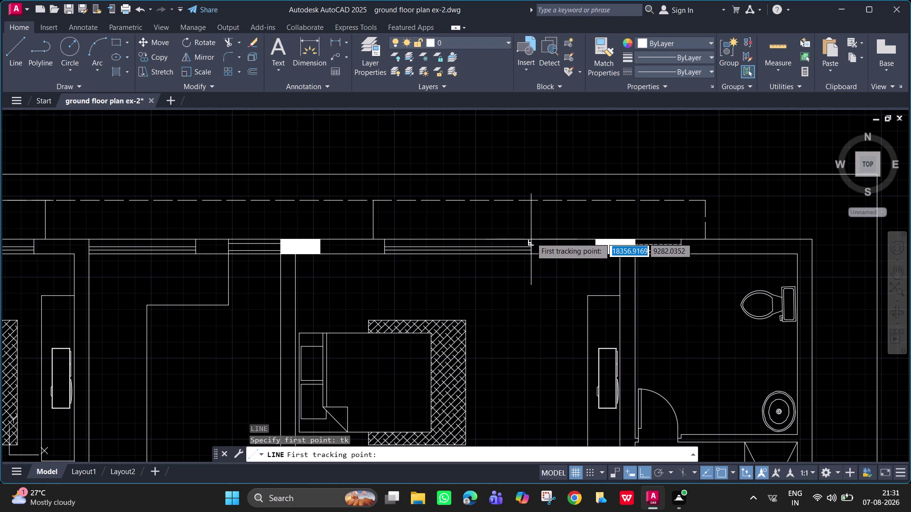
click(531, 240)
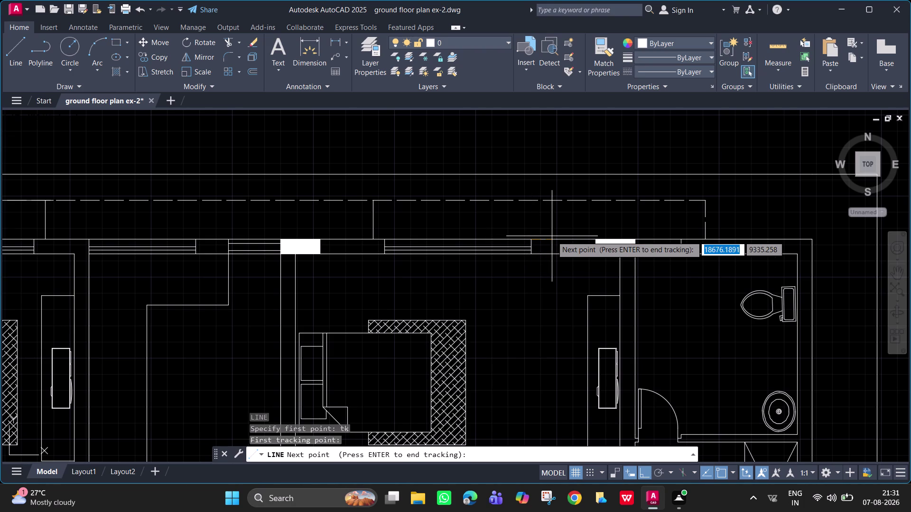
text(174)
key(Return)
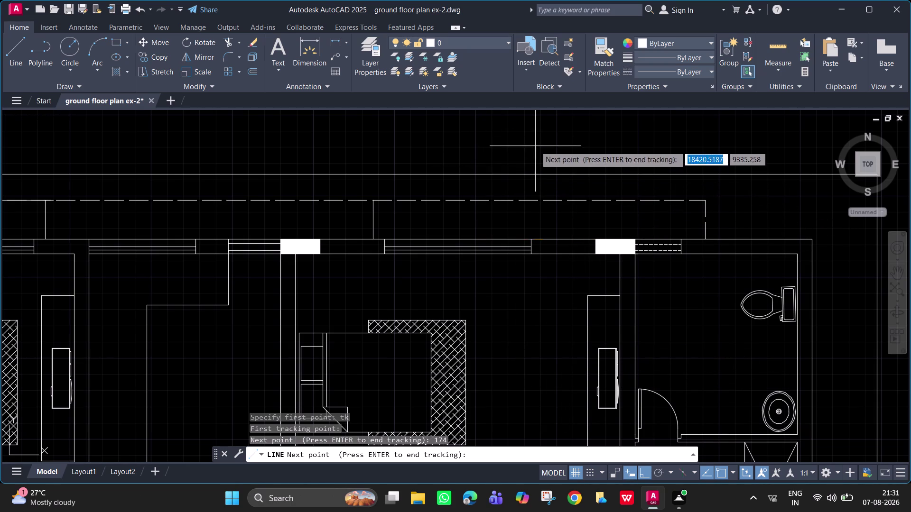
key(Return)
Draw the line up to the dashed outline, then continue it left along the outline.
key(period)
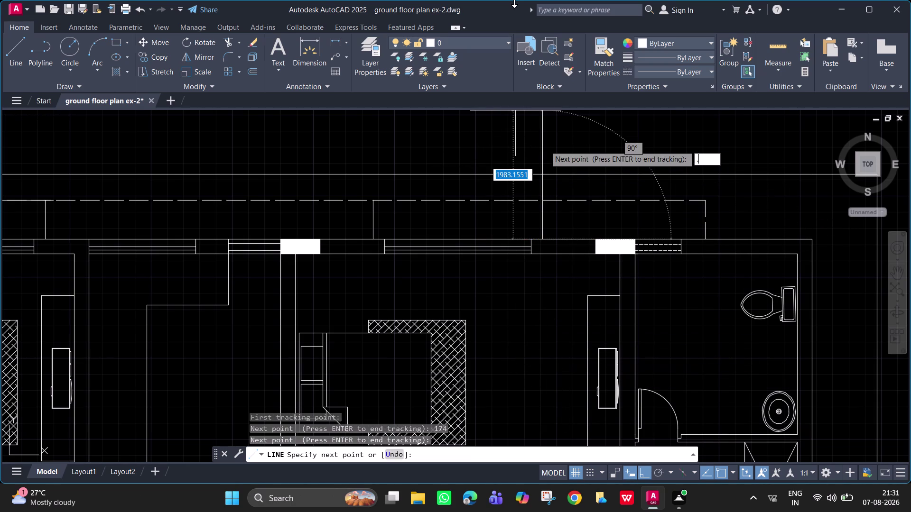
scroll(down, 3)
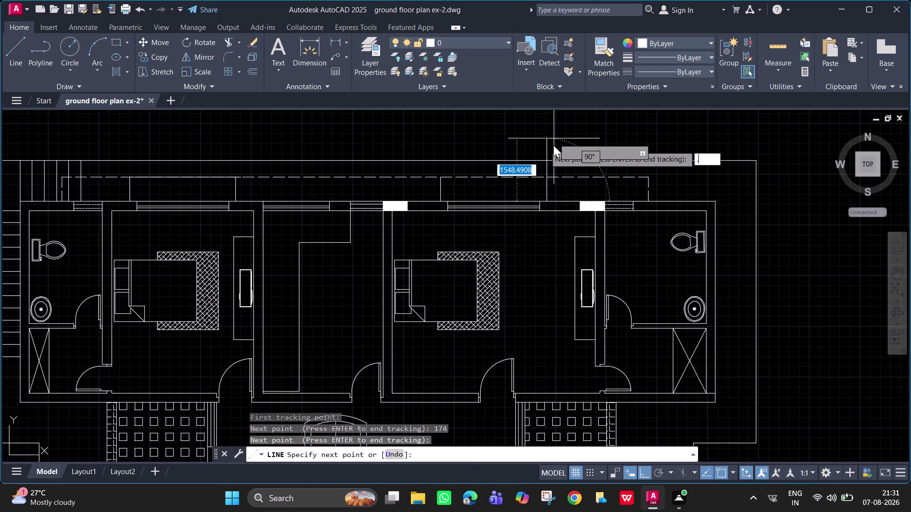
middle_drag(549, 182, 548, 192)
scroll(up, 3)
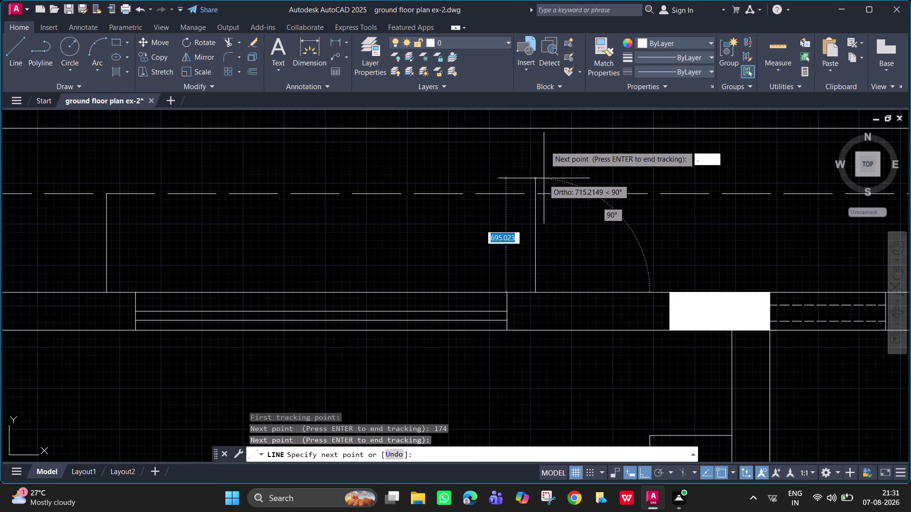
click(536, 194)
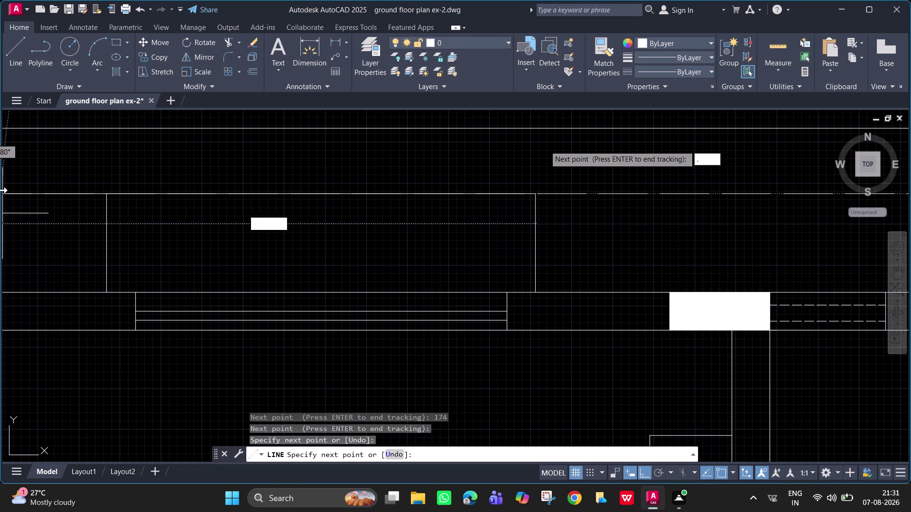
click(104, 195)
key(Escape)
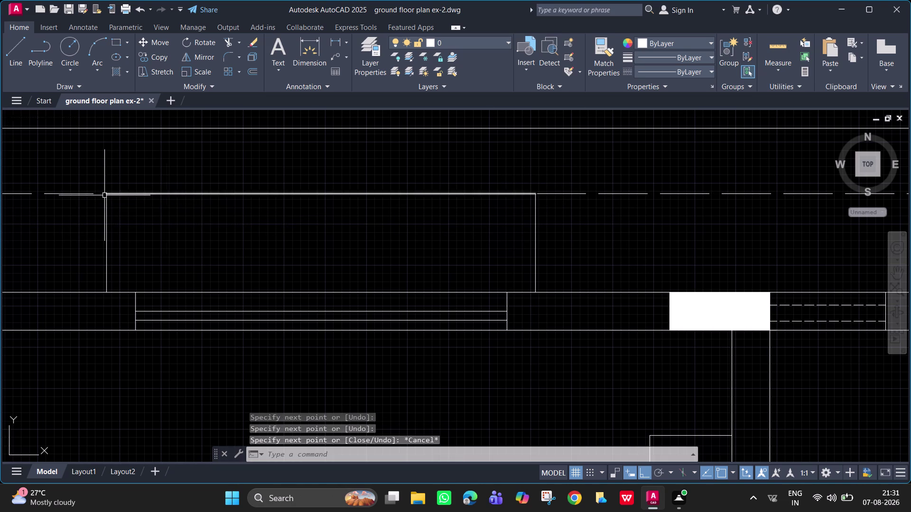
scroll(down, 3)
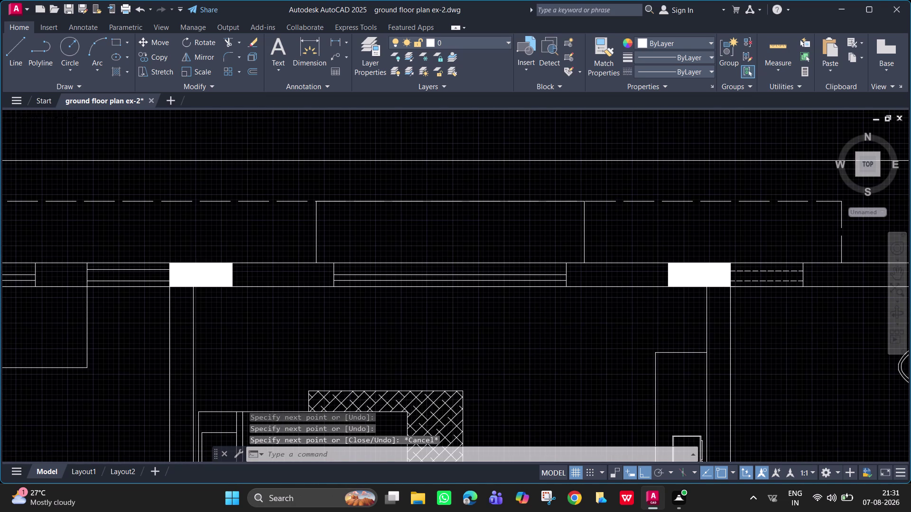